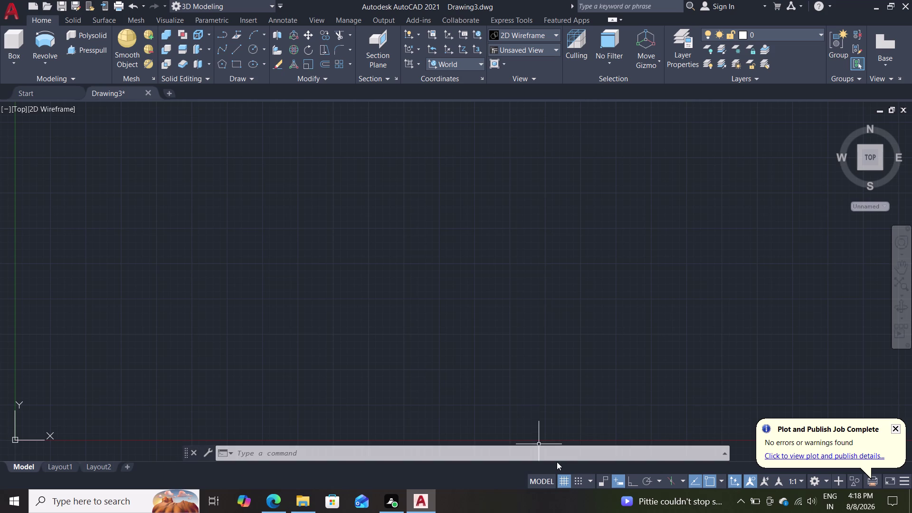
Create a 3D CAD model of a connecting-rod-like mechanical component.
Draw the inner circle with diameter 25.
key(c)
key(Return)
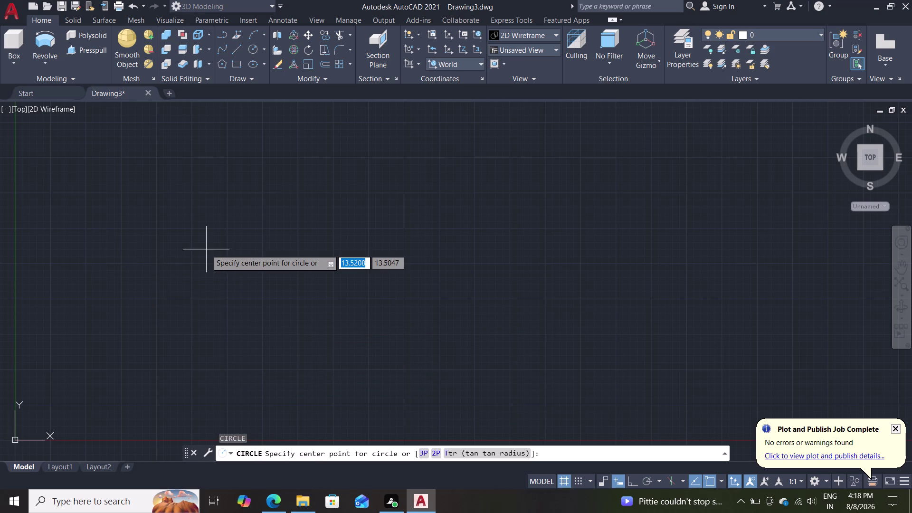
scroll(down, 3)
middle_drag(225, 240, 228, 282)
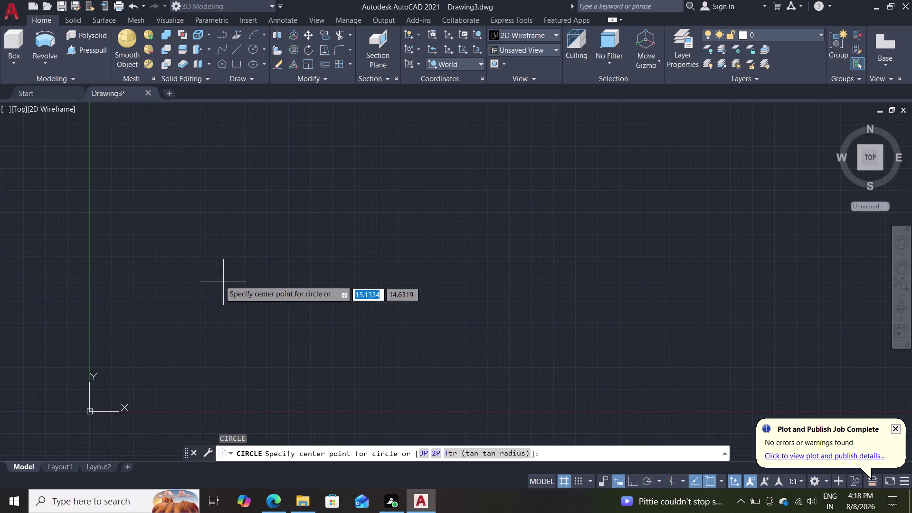
click(244, 243)
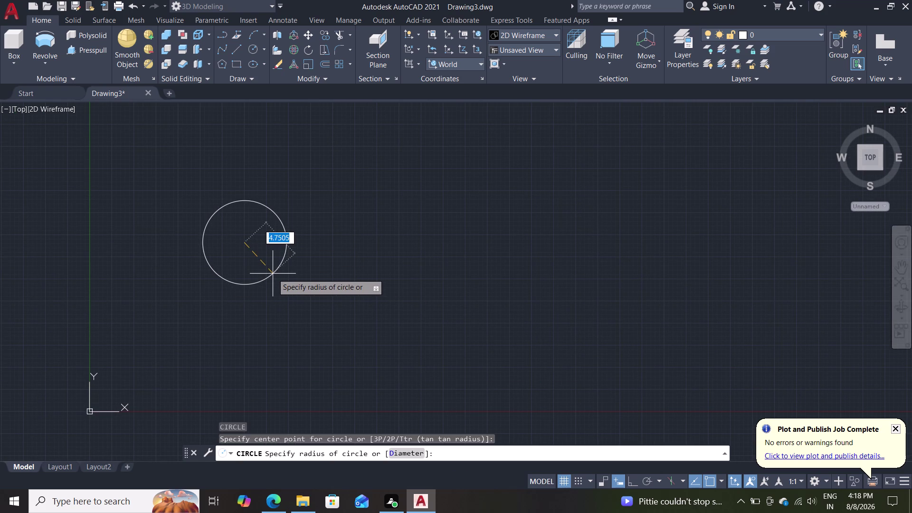
key(d)
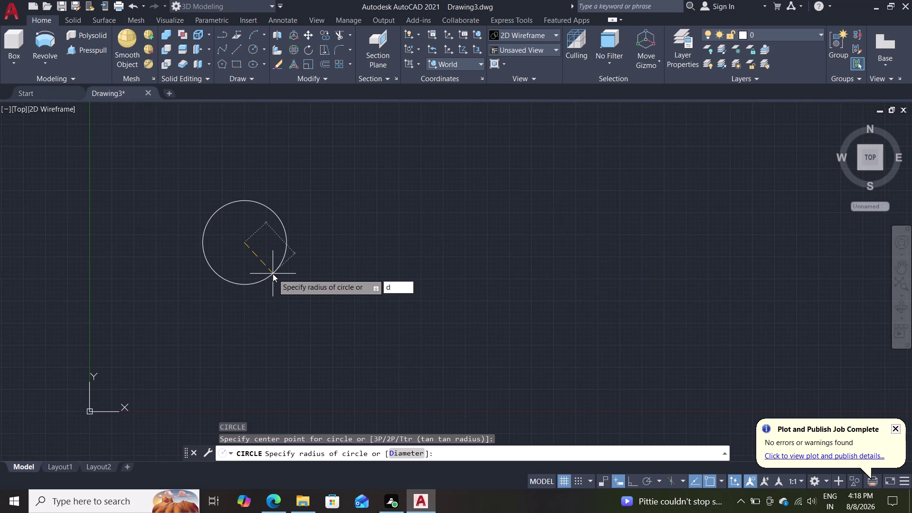
key(Return)
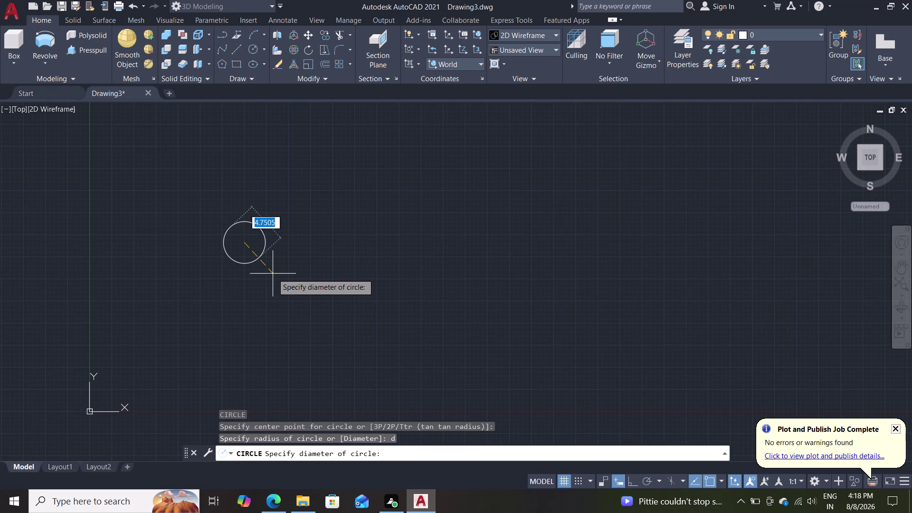
text(25)
key(Return)
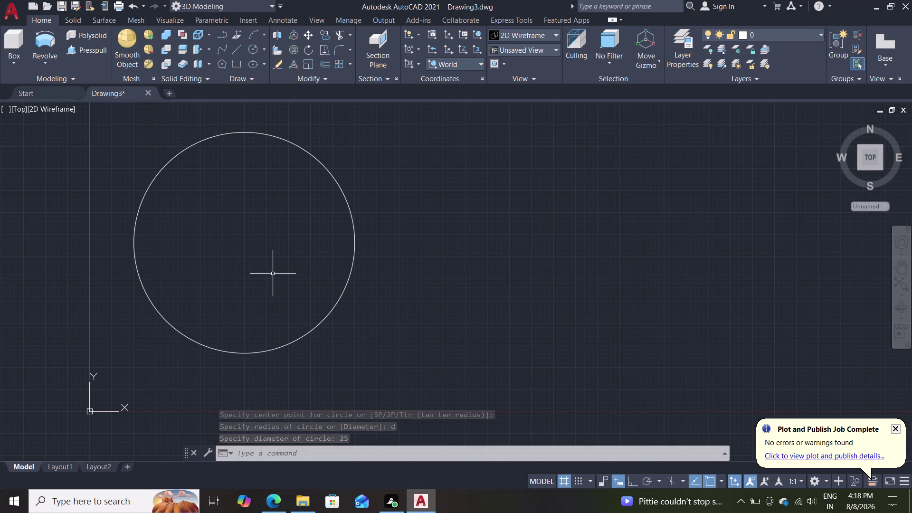
Draw a concentric circle of diameter 35 on the same centre.
key(c)
key(Return)
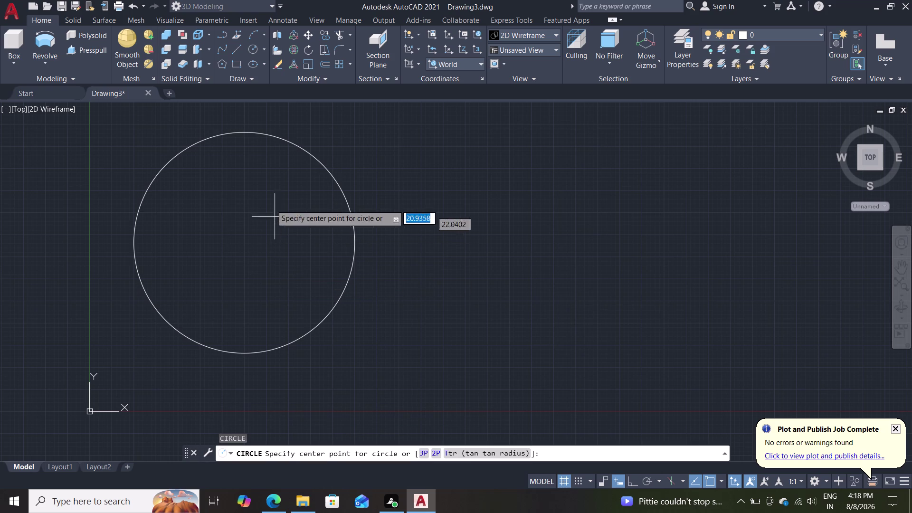
click(244, 245)
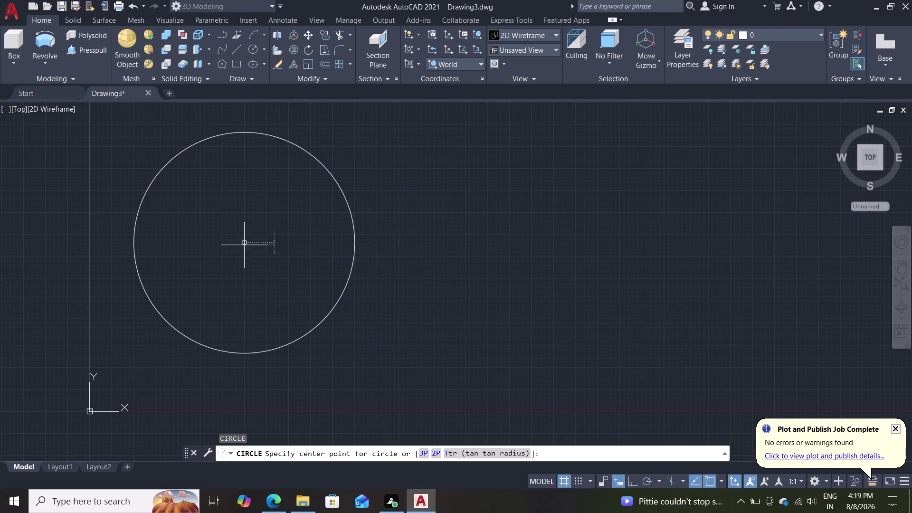
key(d)
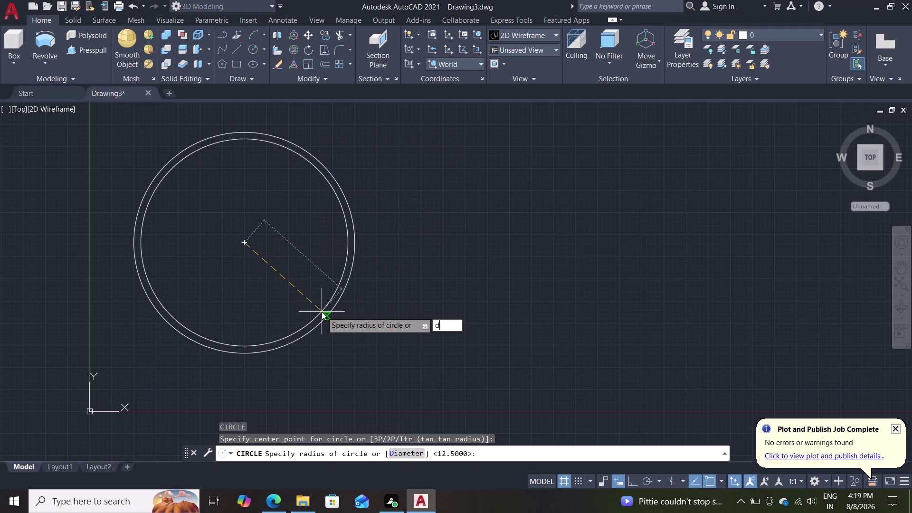
key(Return)
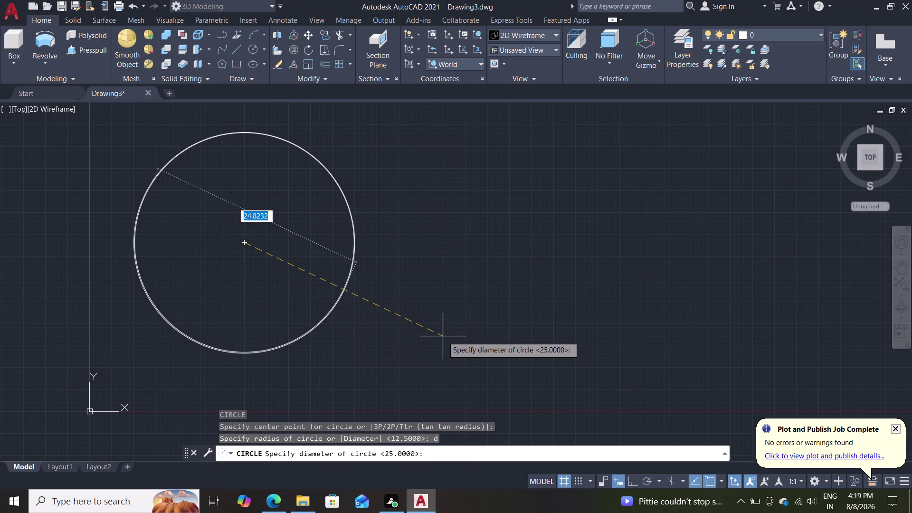
text(35)
key(Return)
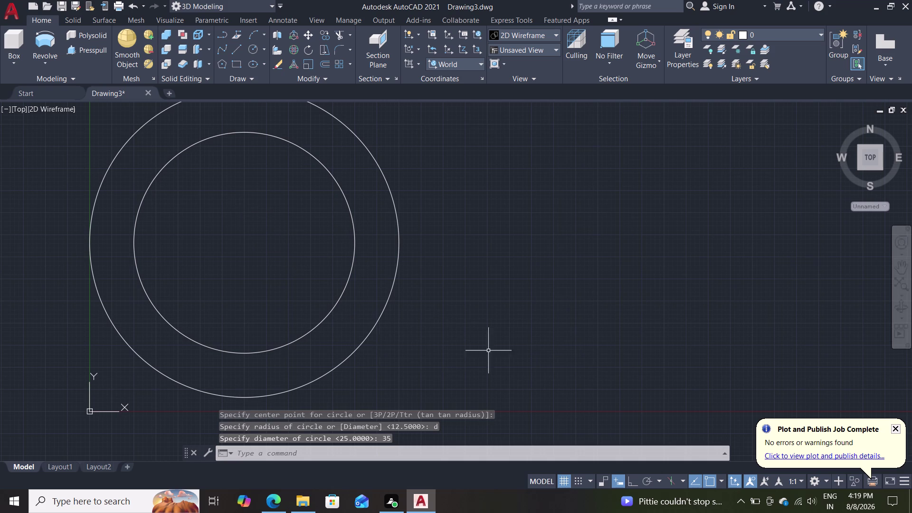
scroll(down, 3)
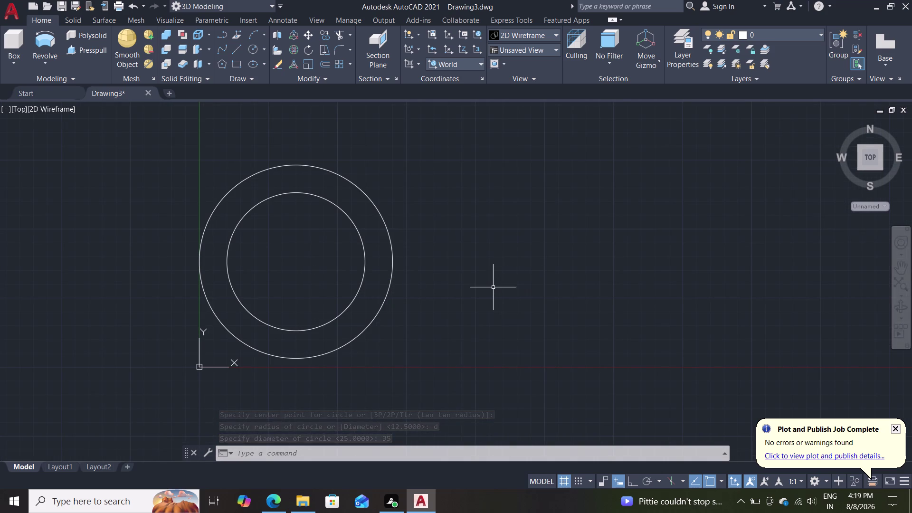
Draw a vertical line from the outer circle's top quadrant to its bottom quadrant.
key(l)
key(Return)
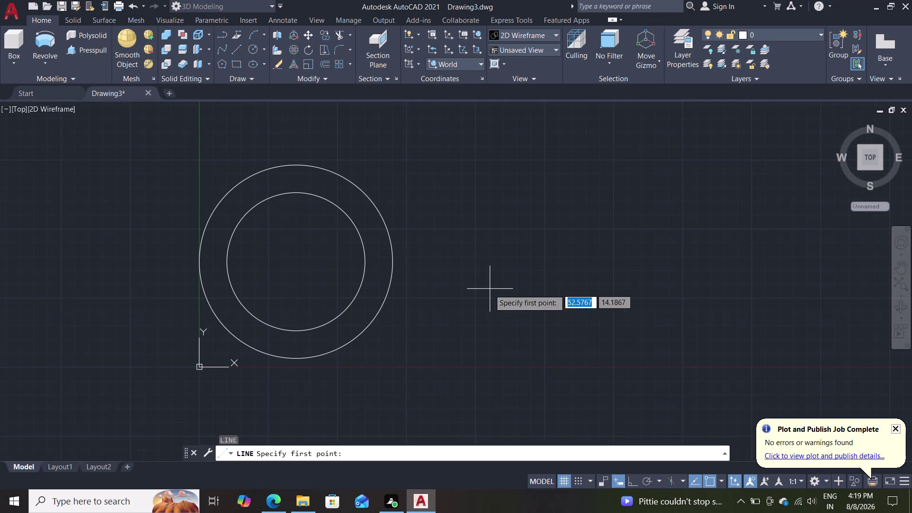
click(296, 163)
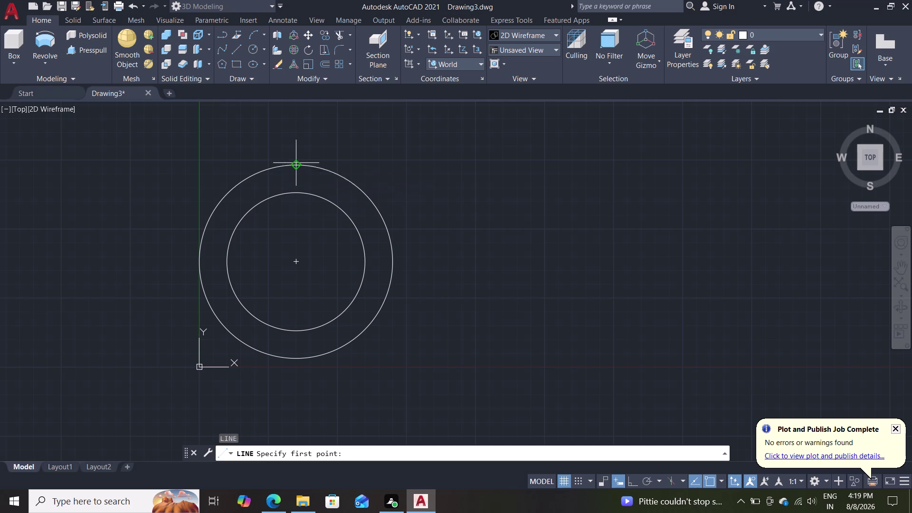
click(298, 358)
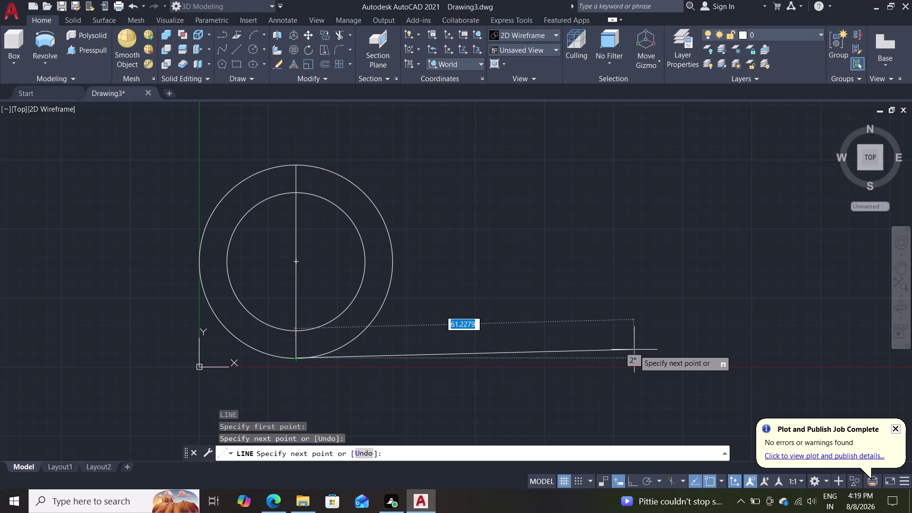
With Ortho on, continue a 200-unit horizontal line from the bottom quadrant.
key(F8)
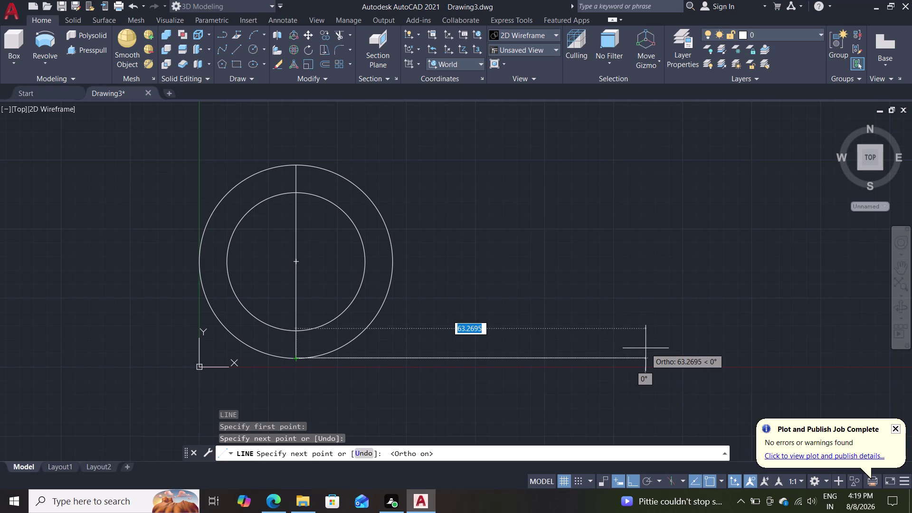
text(200)
key(Return)
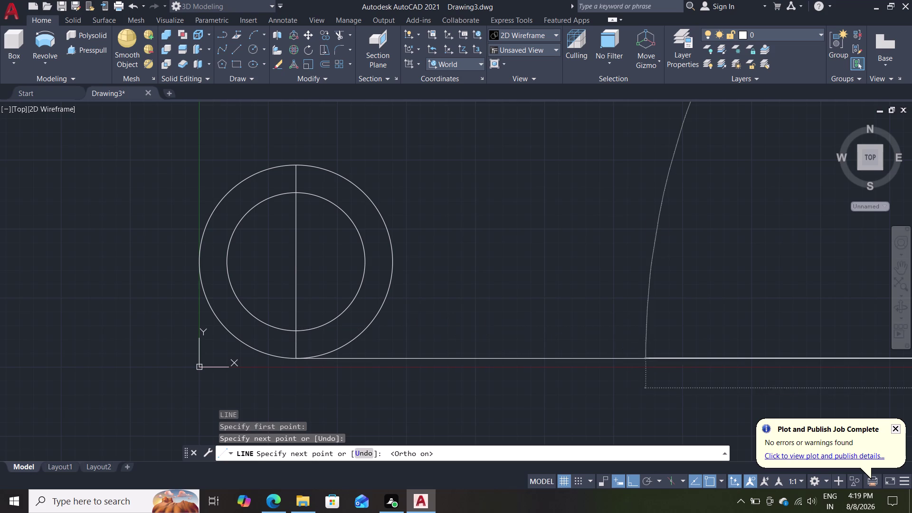
key(Escape)
scroll(down, 3)
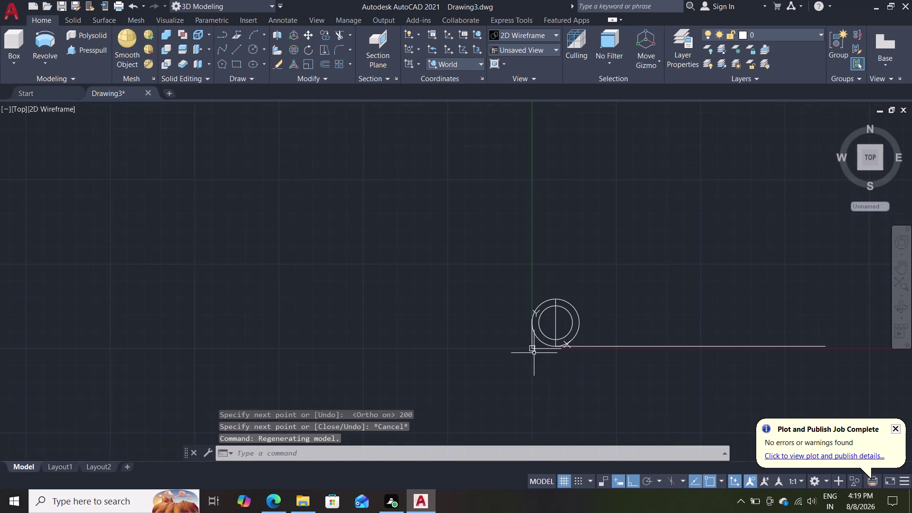
Set UCSICON to Noorigin and frame the circles and the 200-unit line.
text(ucs)
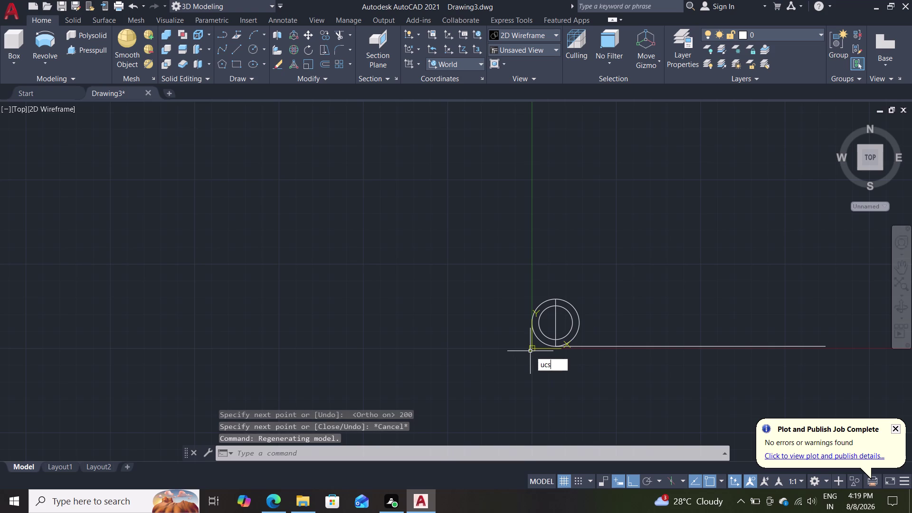
click(565, 388)
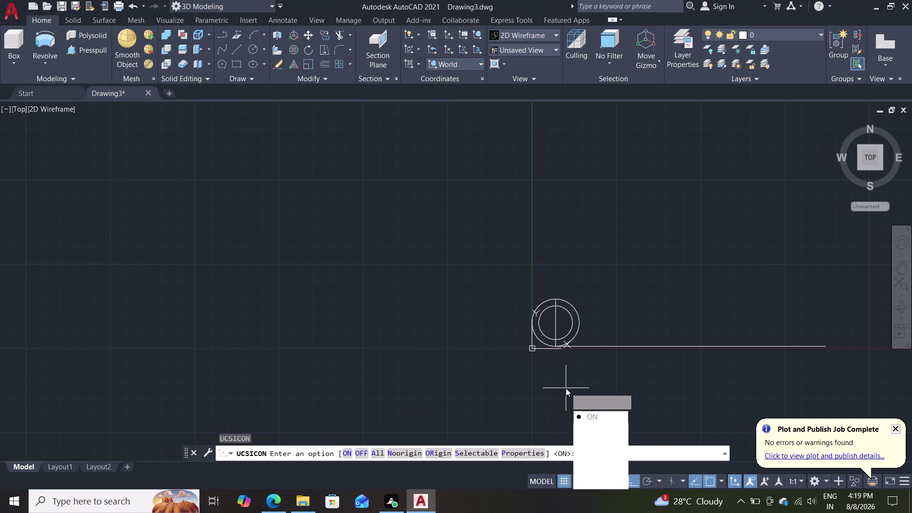
click(589, 455)
scroll(up, 3)
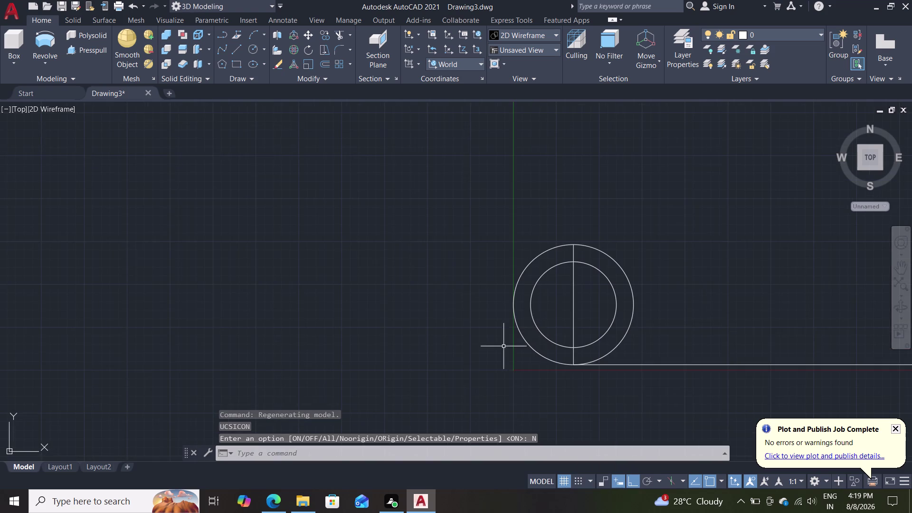
middle_drag(472, 346, 141, 264)
scroll(down, 3)
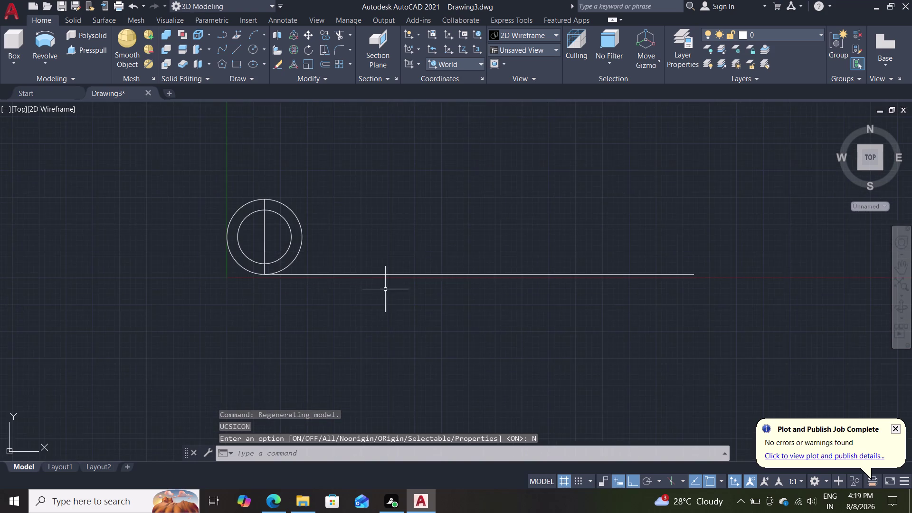
scroll(up, 3)
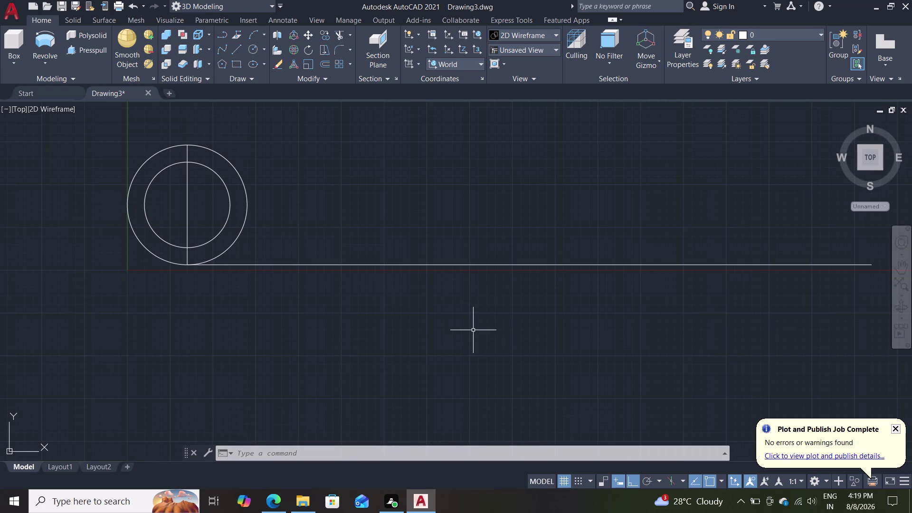
scroll(down, 3)
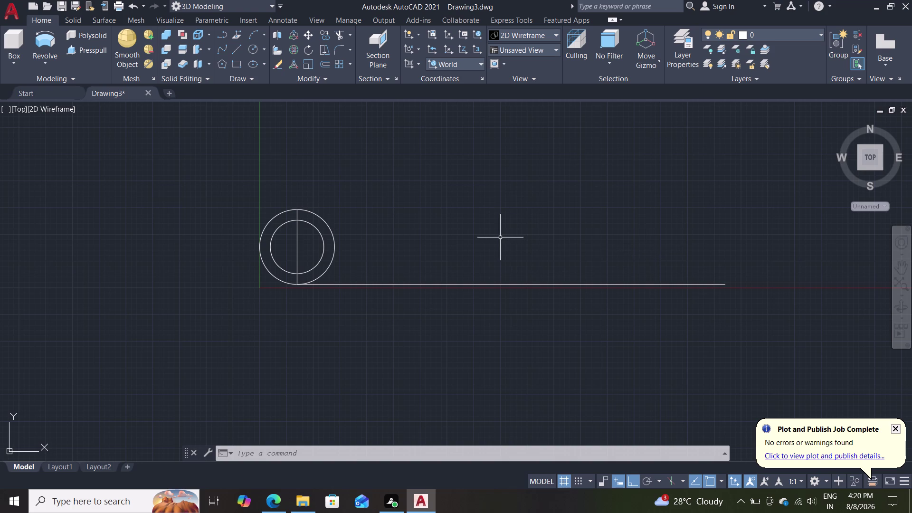
click(527, 45)
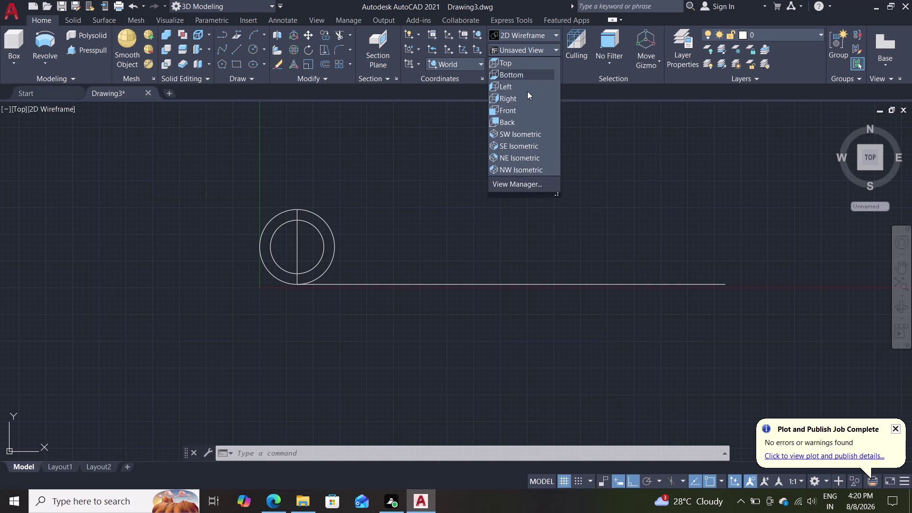
Switch to the SW Isometric view, centred on the circles.
click(522, 135)
scroll(down, 3)
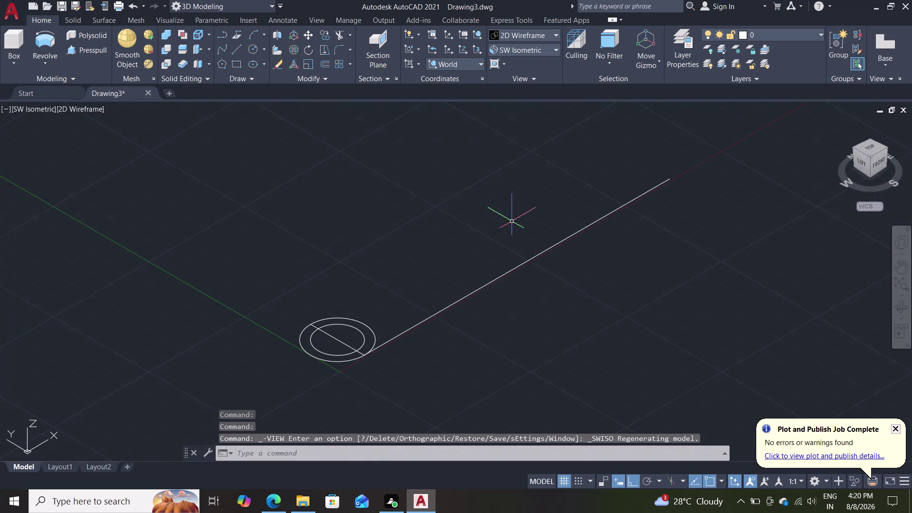
scroll(up, 3)
middle_drag(472, 256, 501, 201)
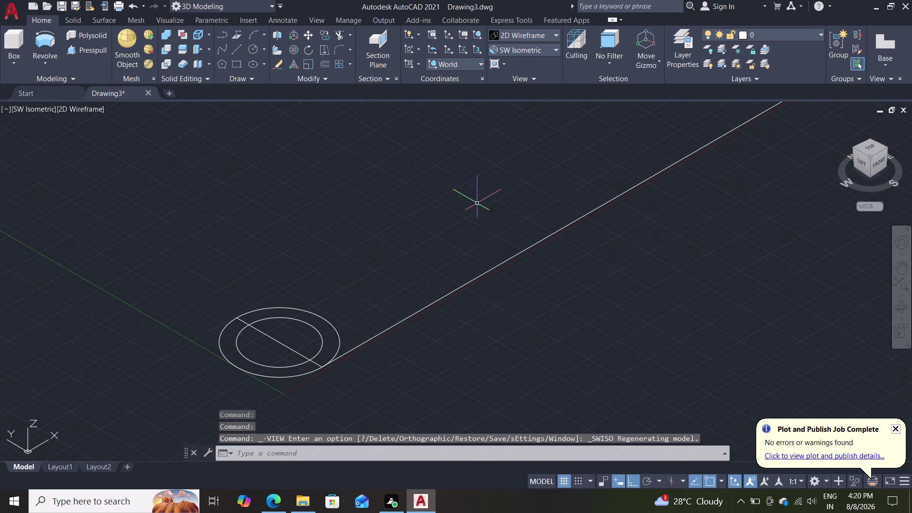
Erase the vertical line through the circles.
click(285, 346)
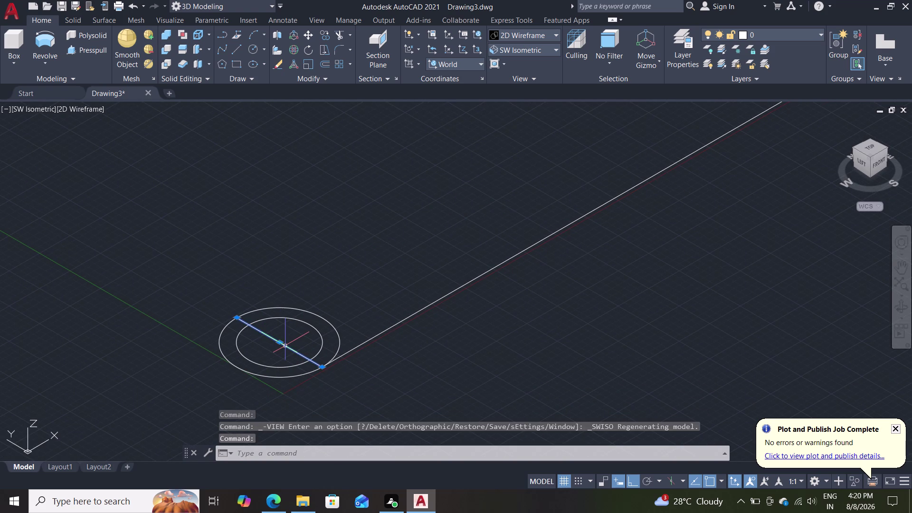
key(Delete)
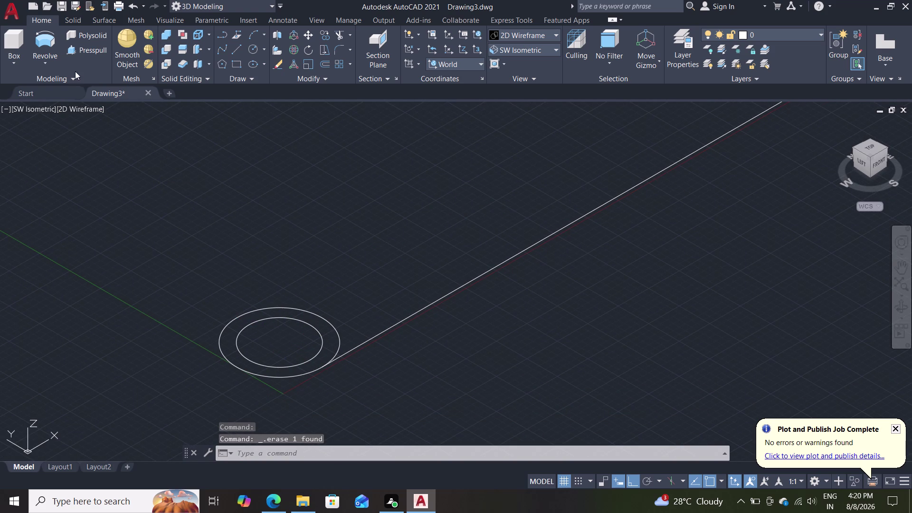
click(89, 55)
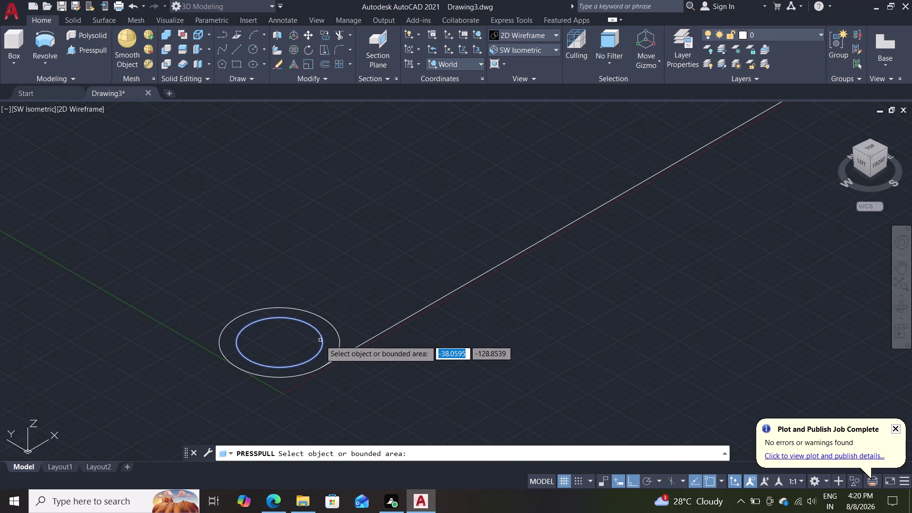
Press-pull the ring region between the circles up 25 units.
click(327, 337)
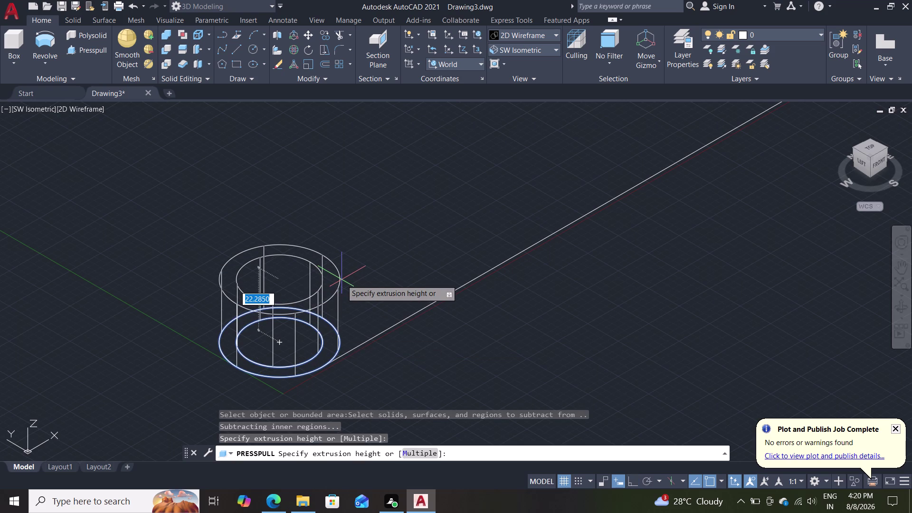
text(2)
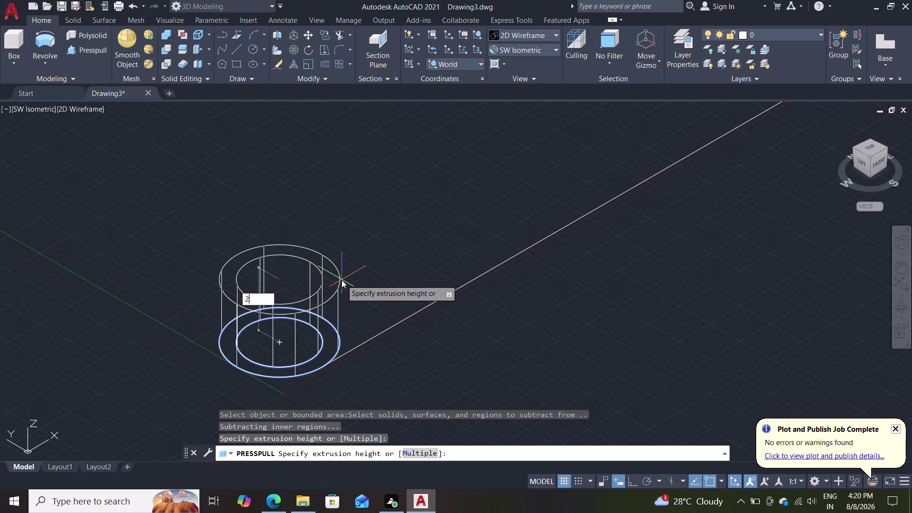
text(5)
key(Return)
key(Escape)
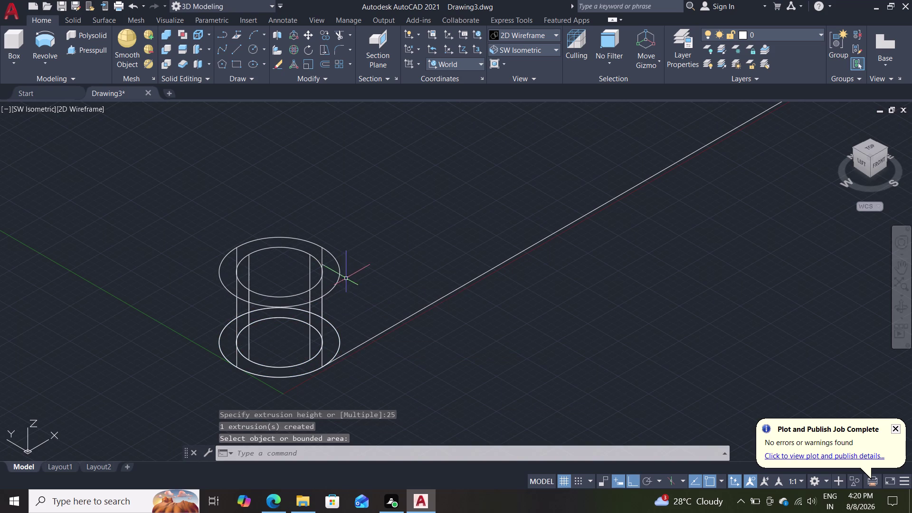
double_click(533, 34)
click(544, 35)
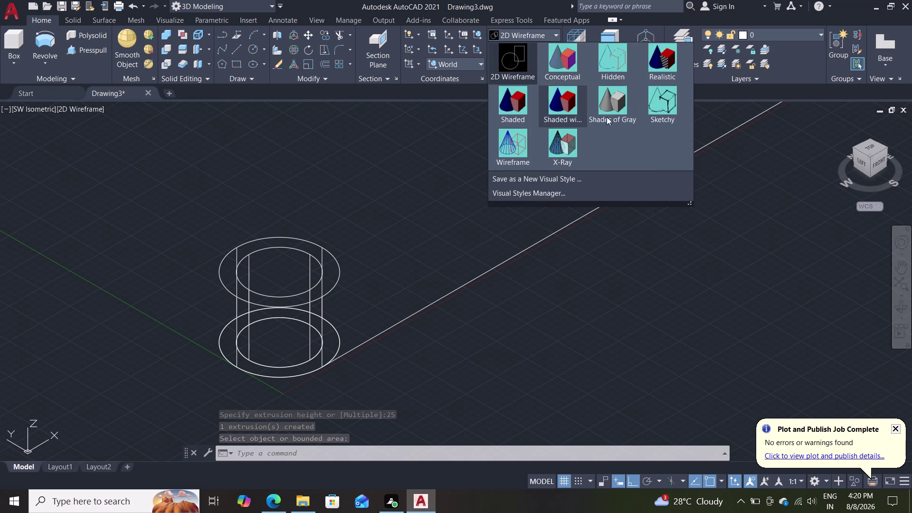
Apply the Shades of Gray visual style to the tube.
click(615, 114)
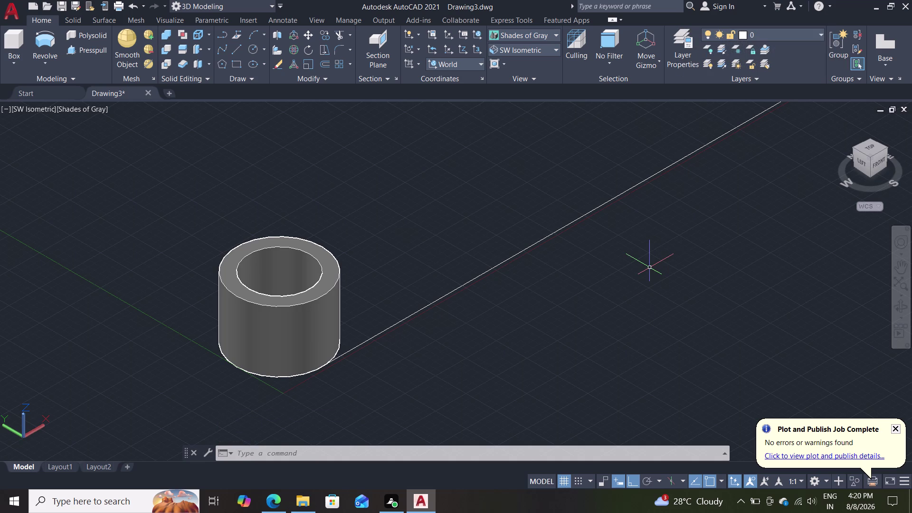
scroll(down, 3)
scroll(up, 3)
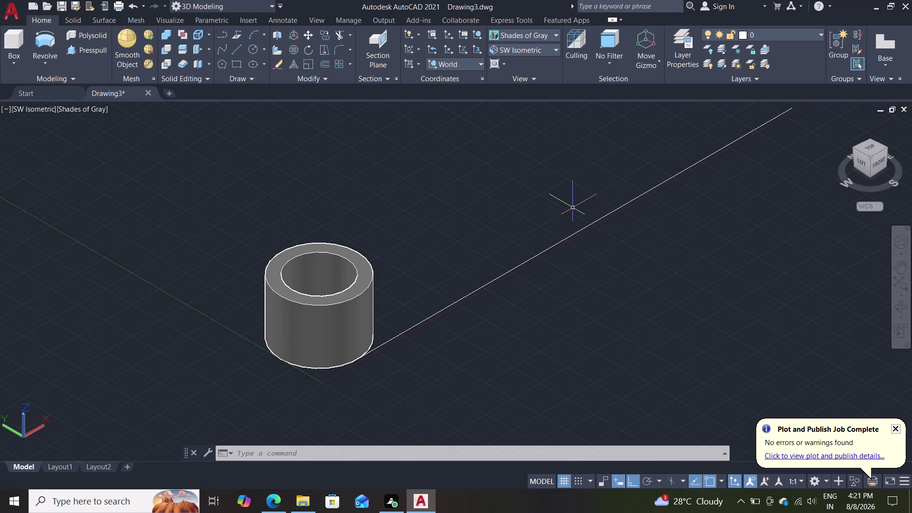
Orbit and pan to look straight down on the tube and 200-unit line.
middle_drag(545, 186, 554, 278)
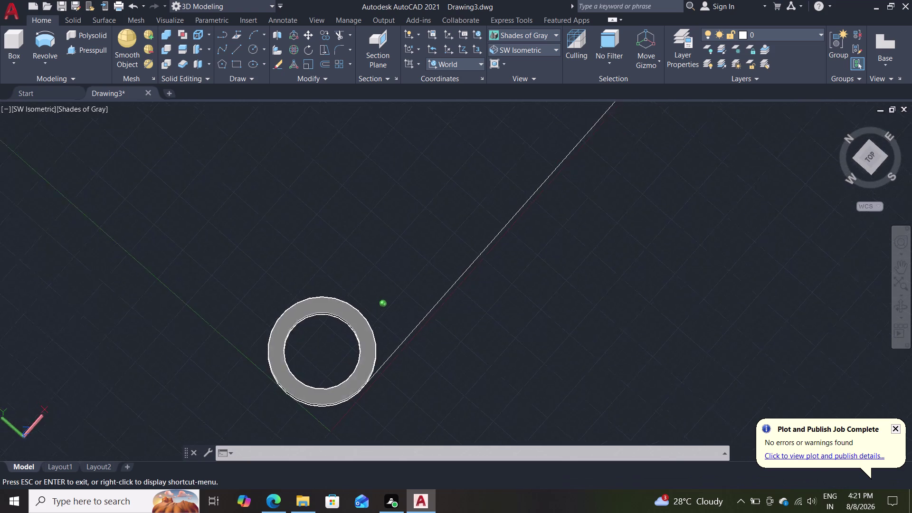
middle_drag(553, 277, 475, 296)
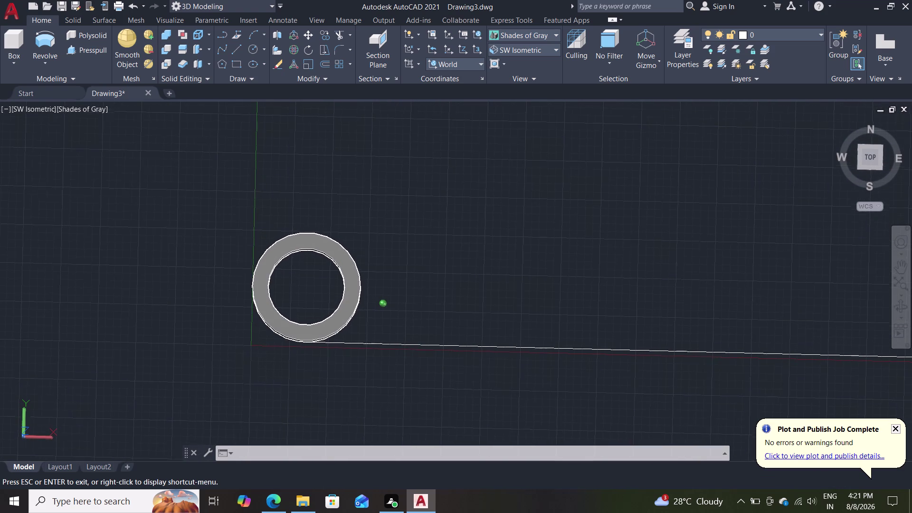
middle_drag(475, 296, 474, 338)
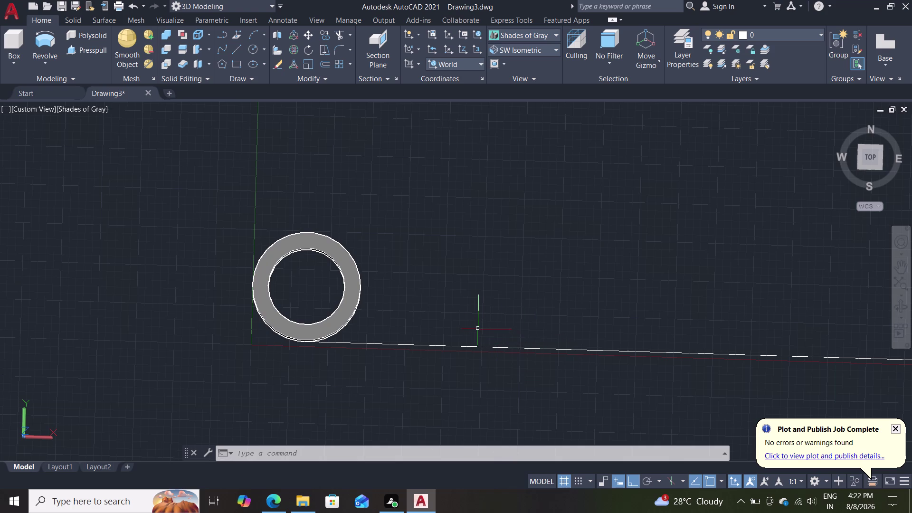
scroll(down, 3)
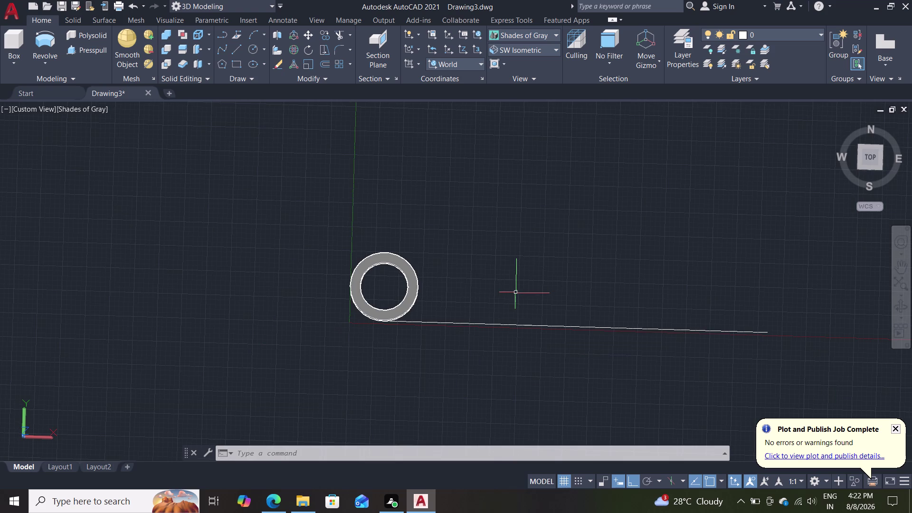
scroll(up, 3)
Draw a second 200-unit line from the tube's top edge, parallel to the first.
scroll(down, 3)
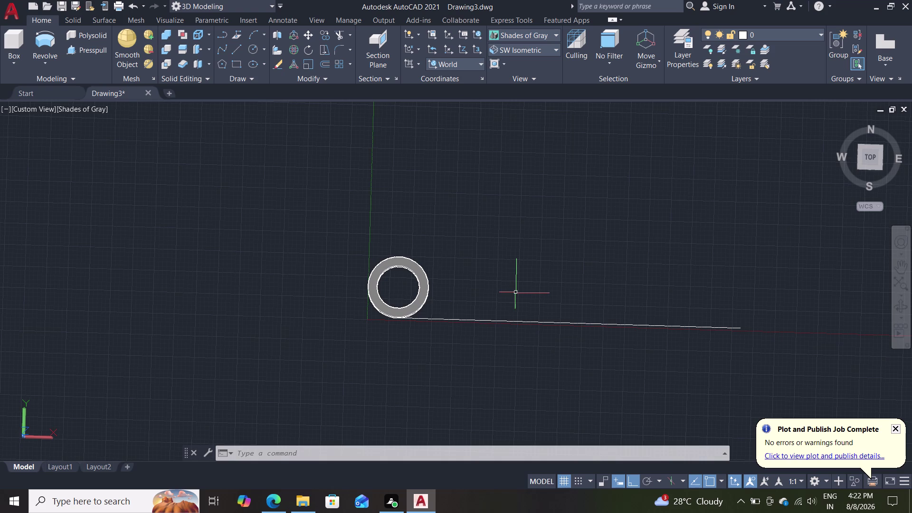
key(l)
key(Return)
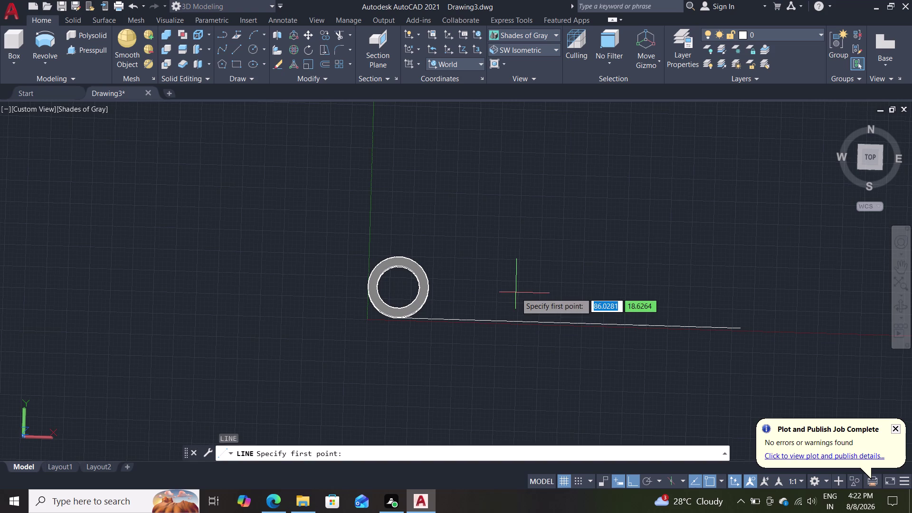
click(395, 315)
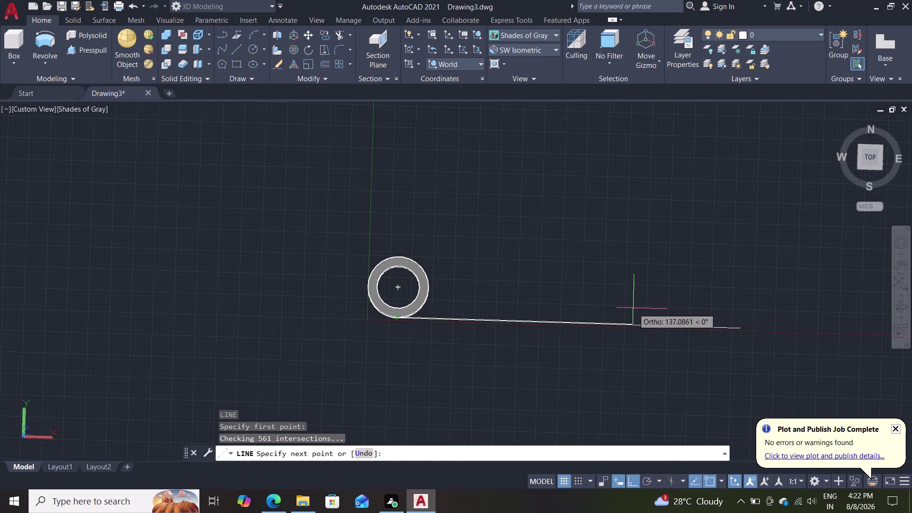
middle_drag(631, 309, 630, 249)
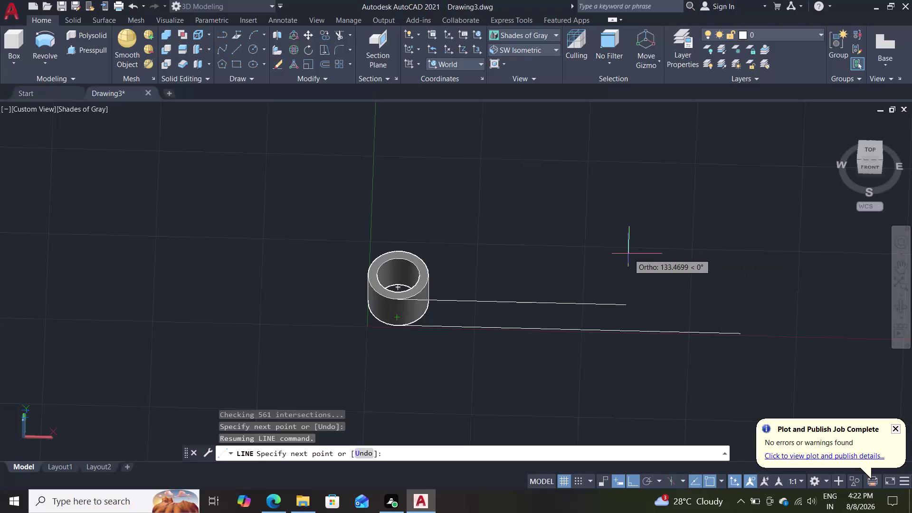
text(200)
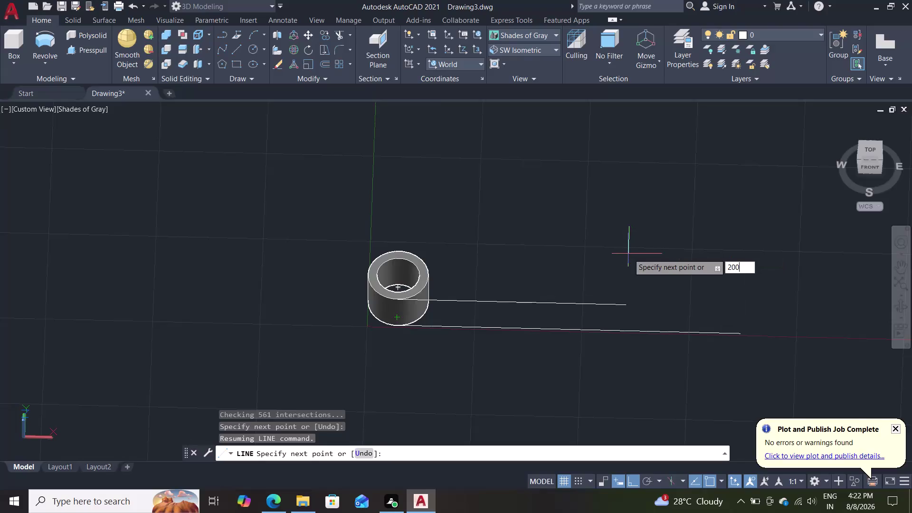
key(Return)
key(Escape)
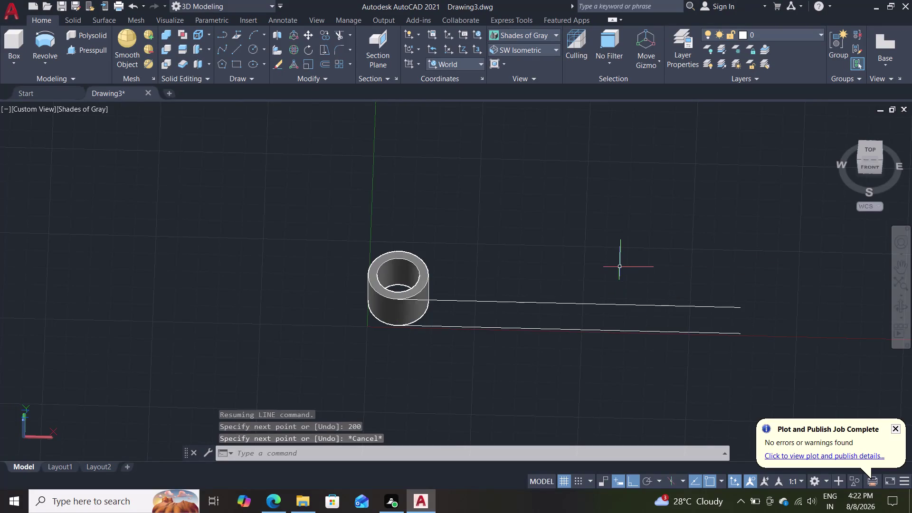
middle_drag(597, 269, 604, 282)
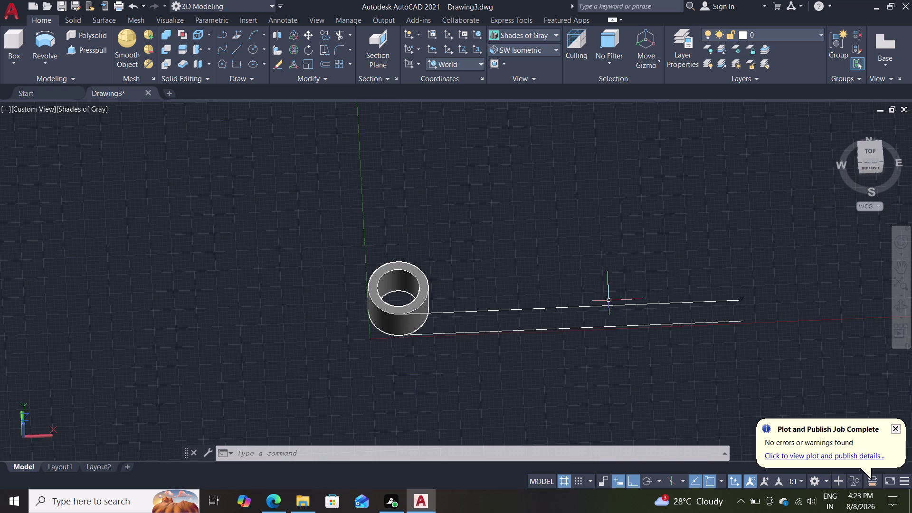
Switch to the Top preset view and pan to frame the ring and lines.
key(l)
key(Return)
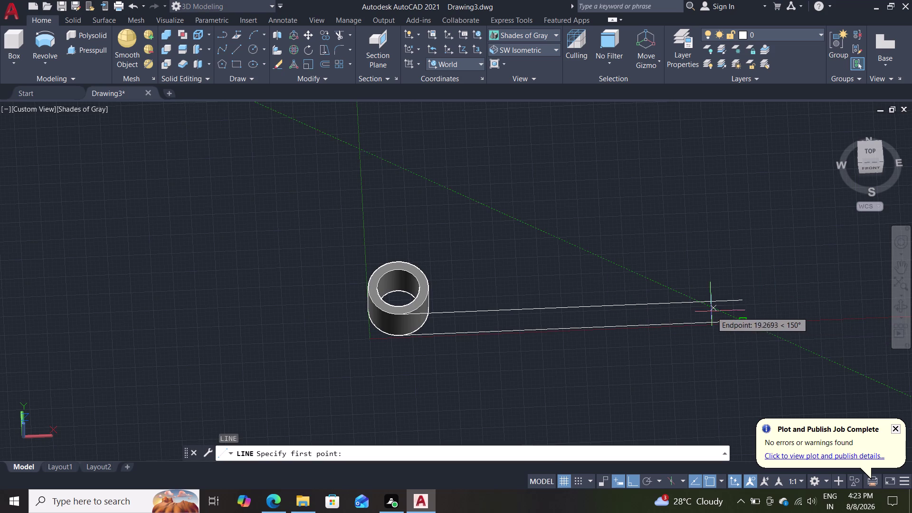
key(Escape)
click(548, 34)
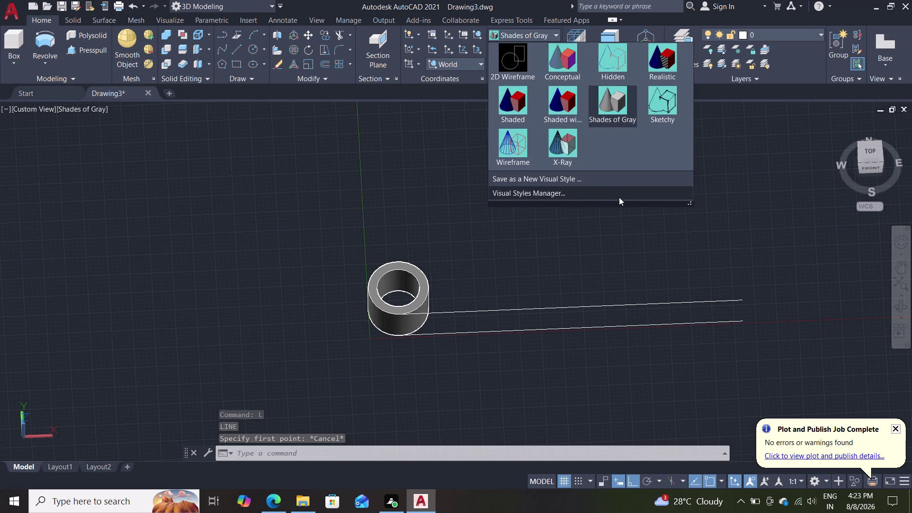
key(Escape)
click(532, 52)
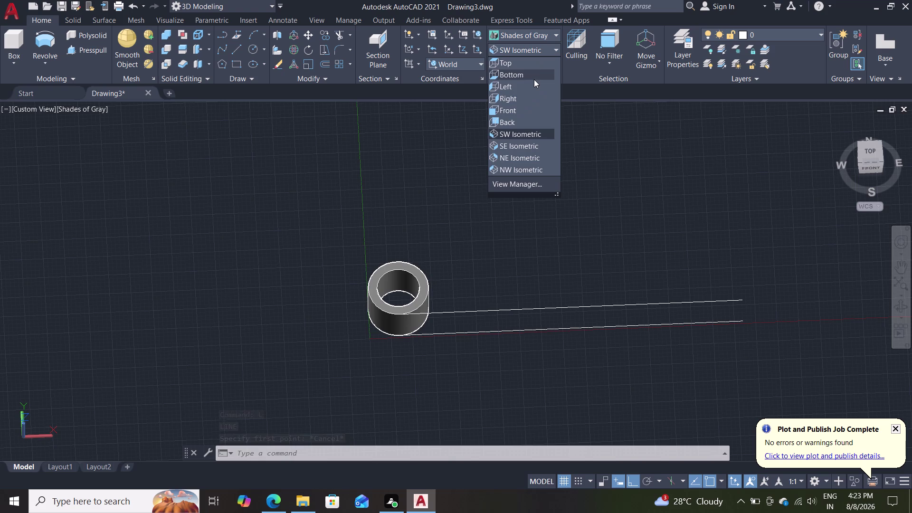
click(534, 66)
scroll(down, 3)
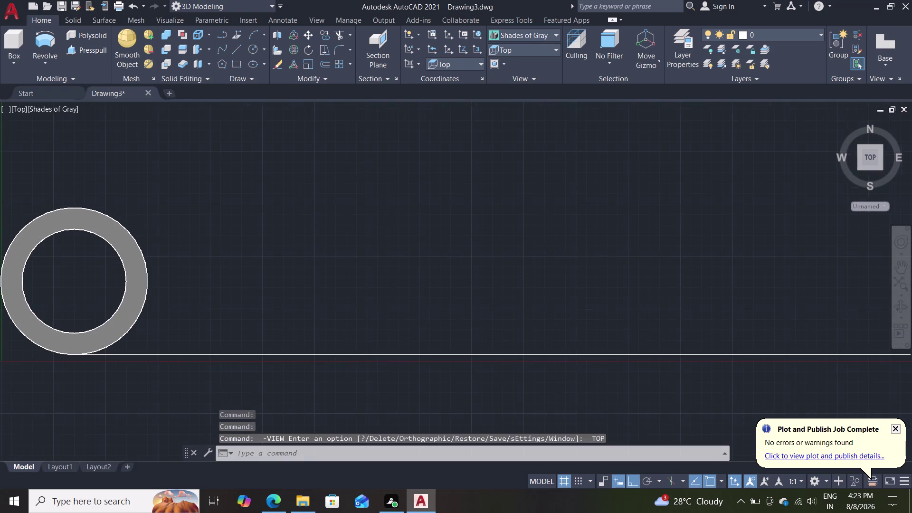
scroll(down, 3)
scroll(up, 3)
middle_drag(553, 171, 470, 177)
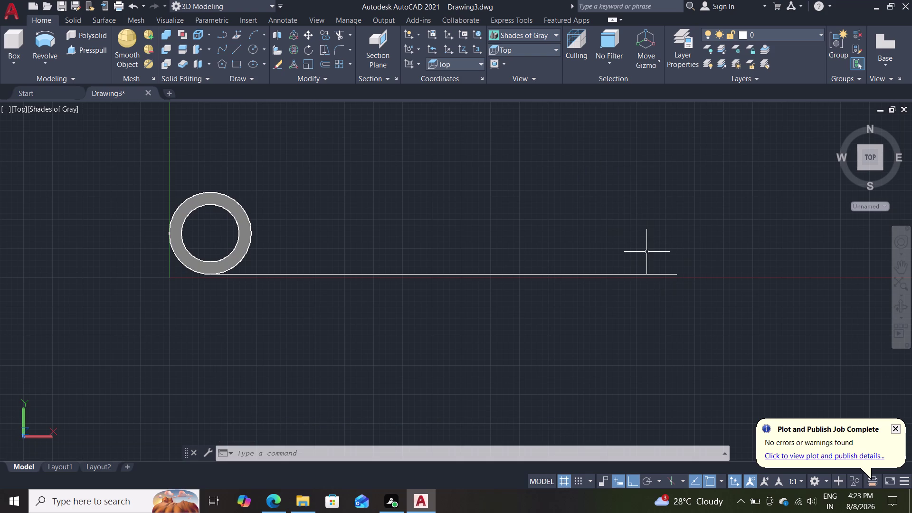
Move one 200-unit line so its start point sits at the tube's centre.
click(572, 276)
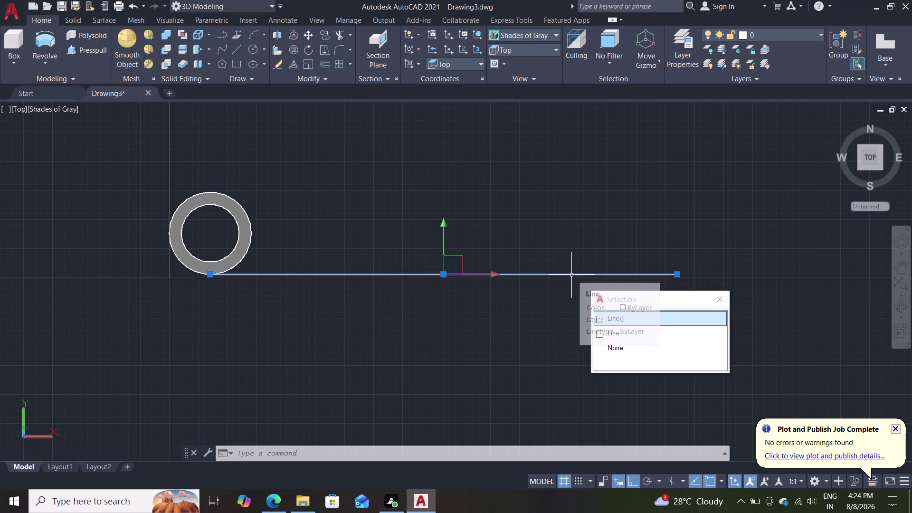
key(m)
key(Return)
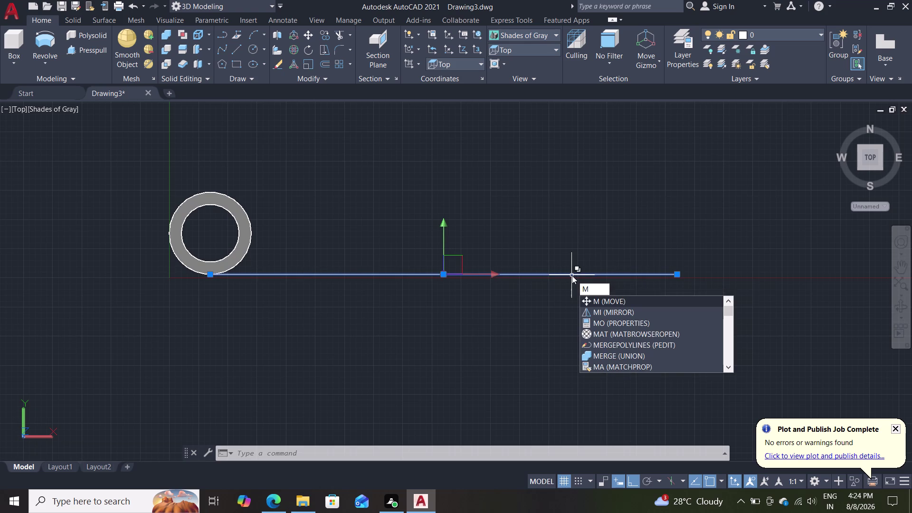
key(Return)
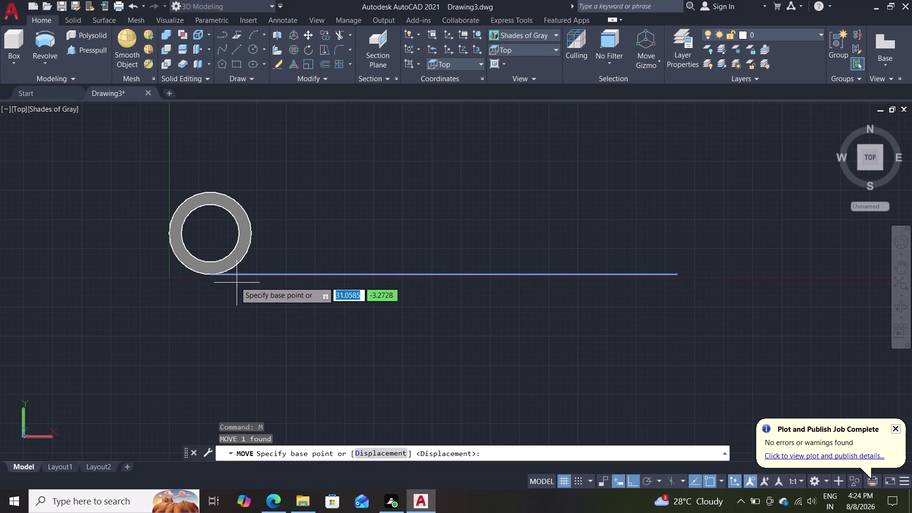
click(211, 272)
click(207, 231)
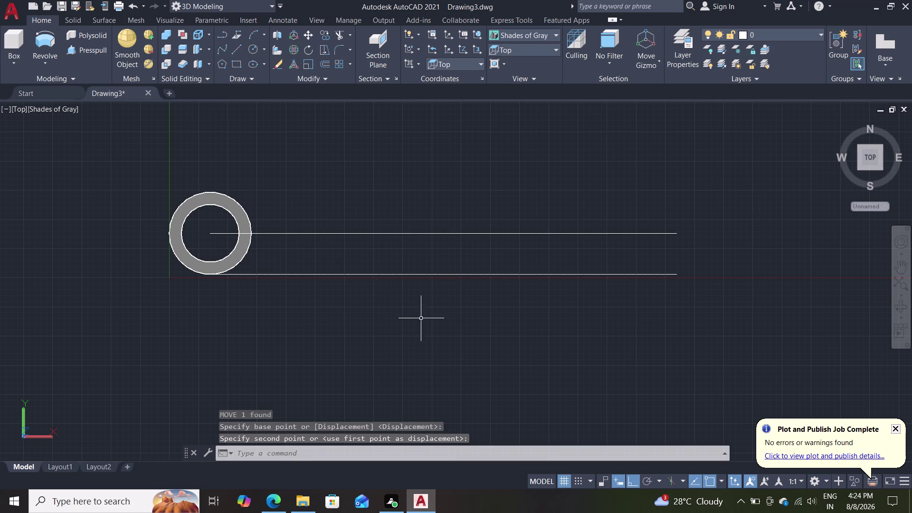
key(Escape)
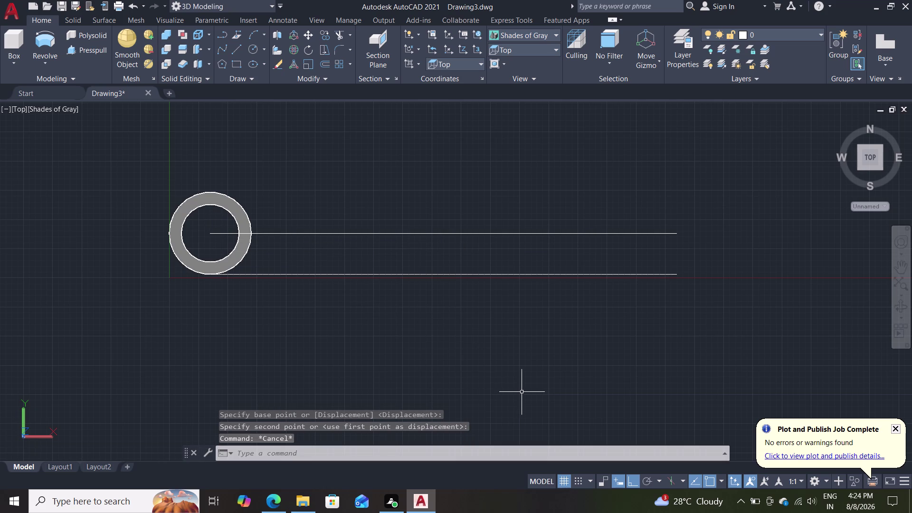
Orbit to check the lines in 3D, then return to the Top view.
middle_drag(524, 386, 491, 379)
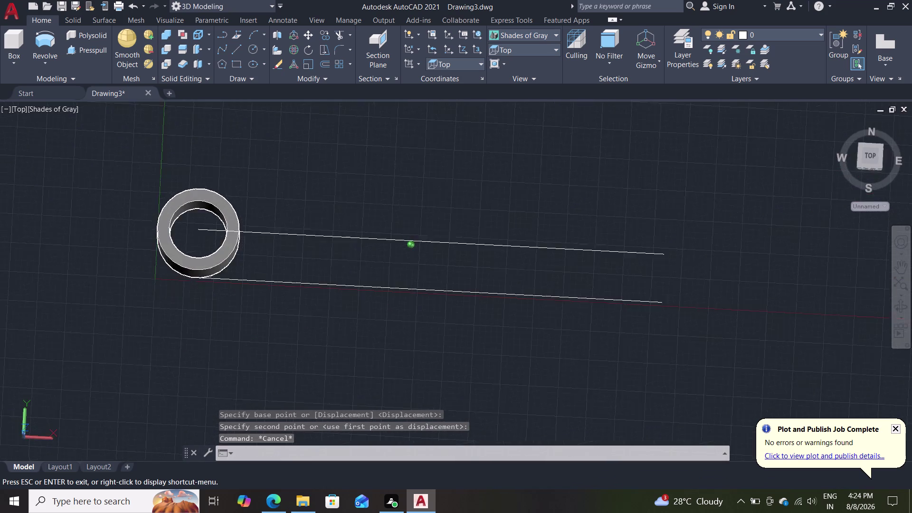
middle_drag(490, 380, 475, 377)
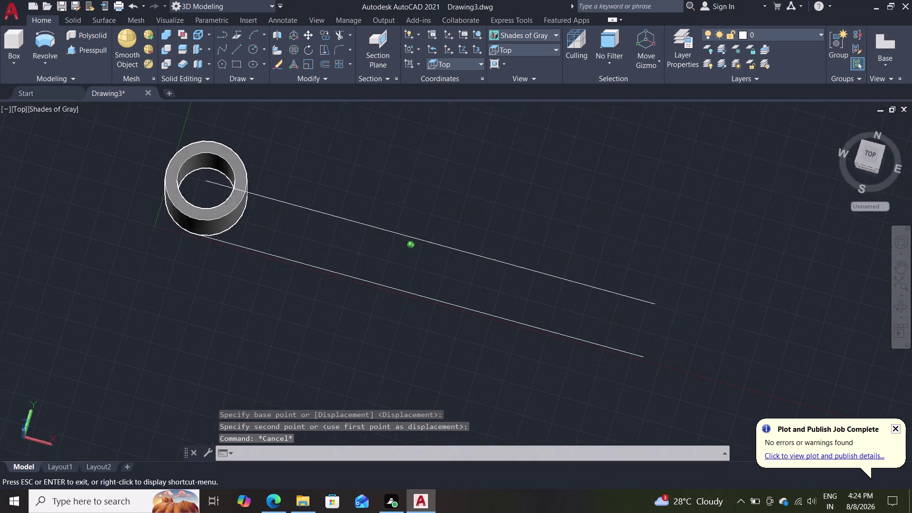
middle_drag(476, 378, 502, 428)
click(546, 47)
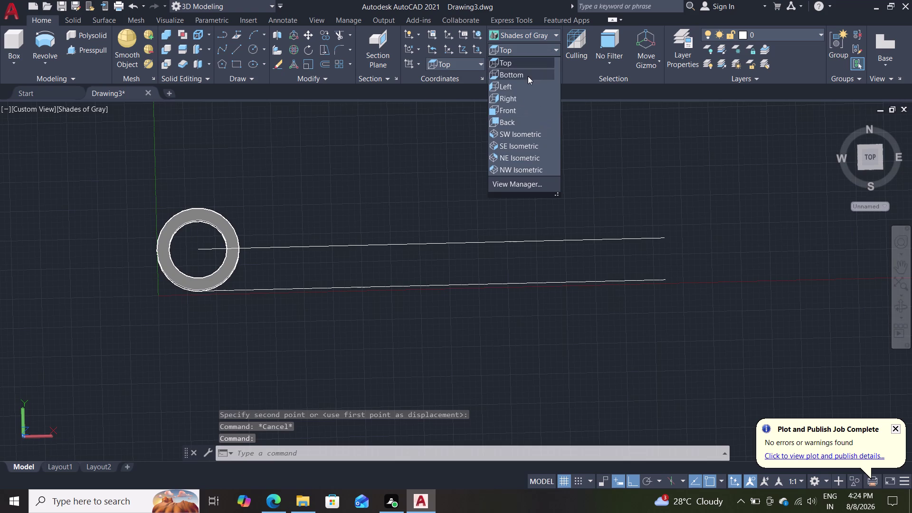
click(523, 65)
scroll(down, 3)
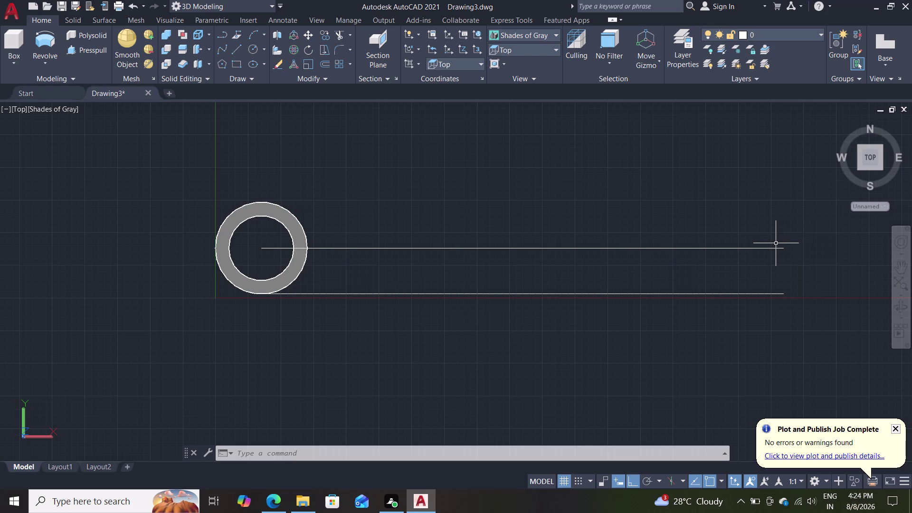
Draw a radius-25 circle centred on the upper line's right endpoint.
key(c)
key(Return)
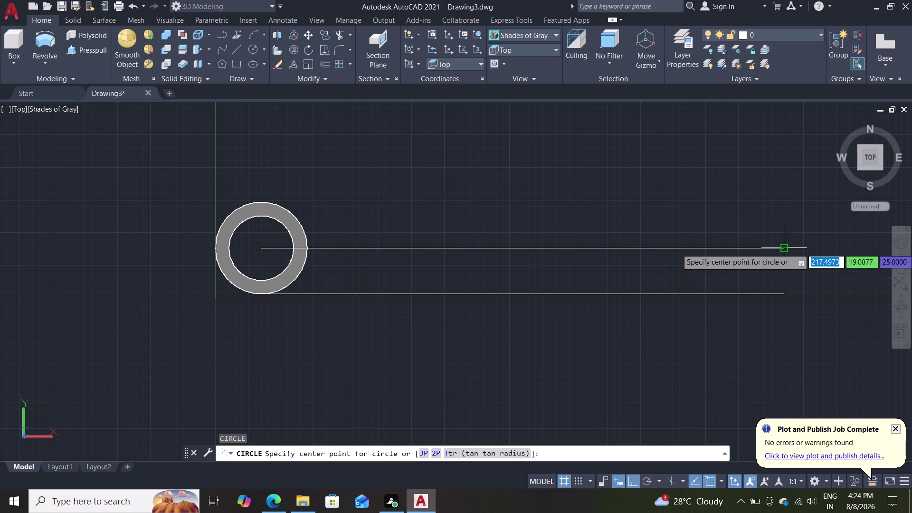
click(782, 249)
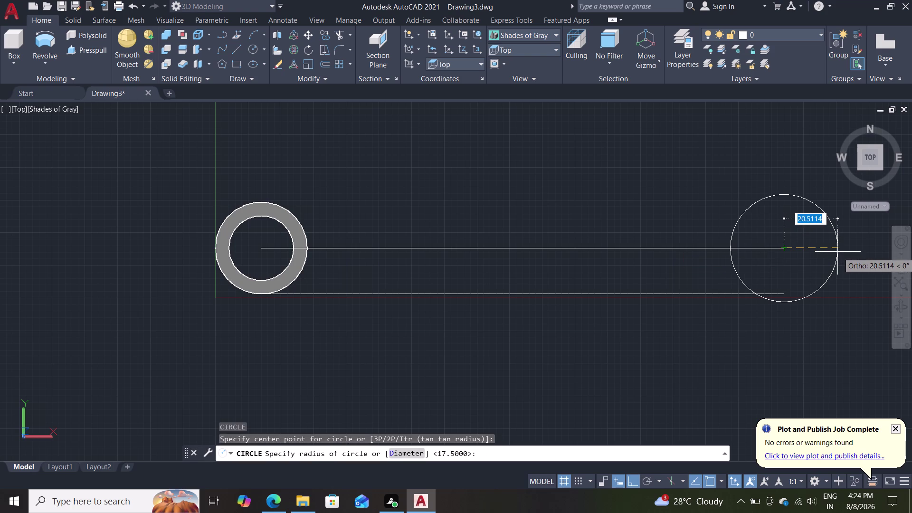
text(25)
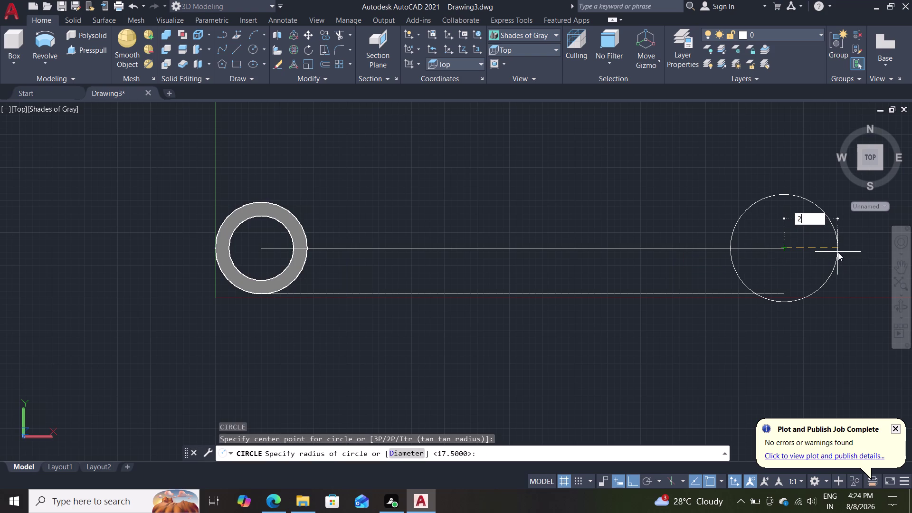
key(Return)
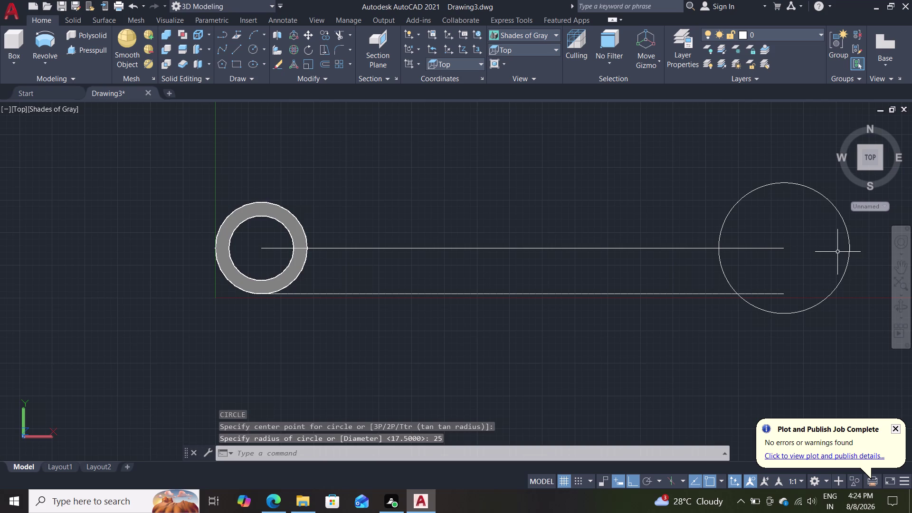
Draw a vertical line through the circle's centre from its top to its bottom.
key(l)
key(Return)
click(786, 246)
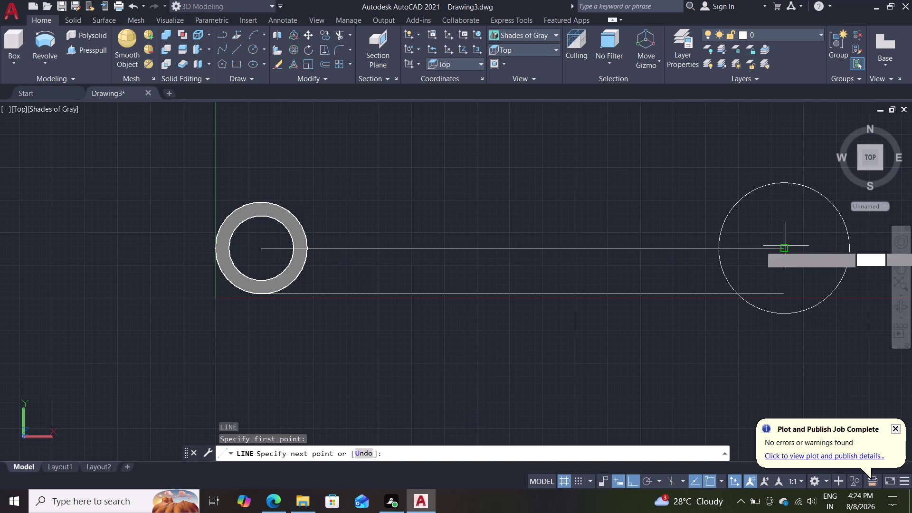
click(785, 181)
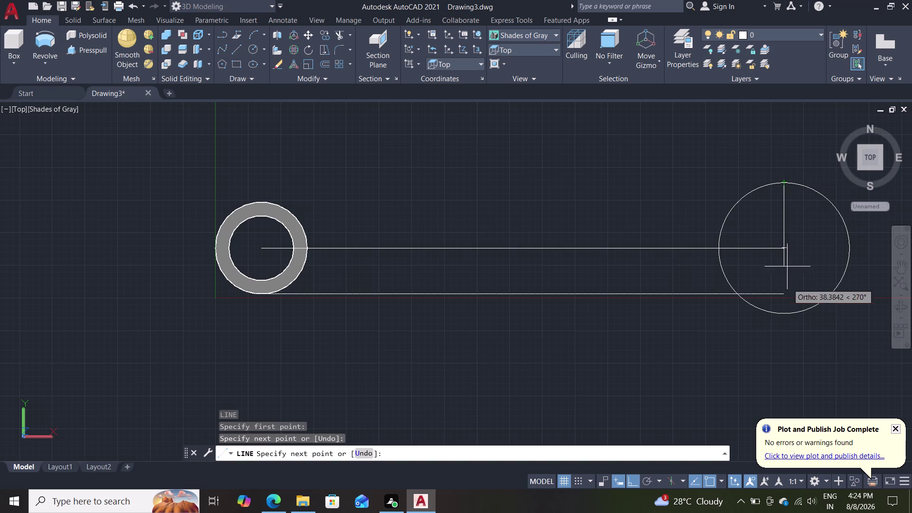
click(784, 314)
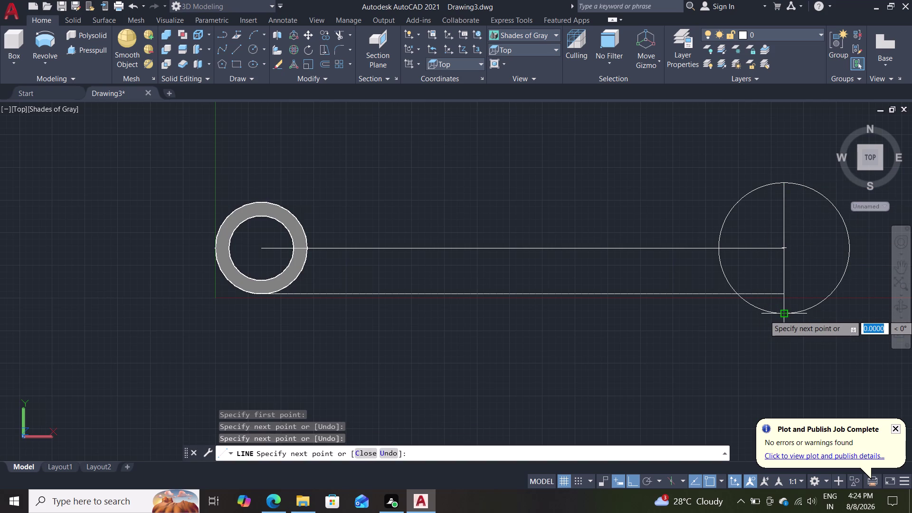
key(Escape)
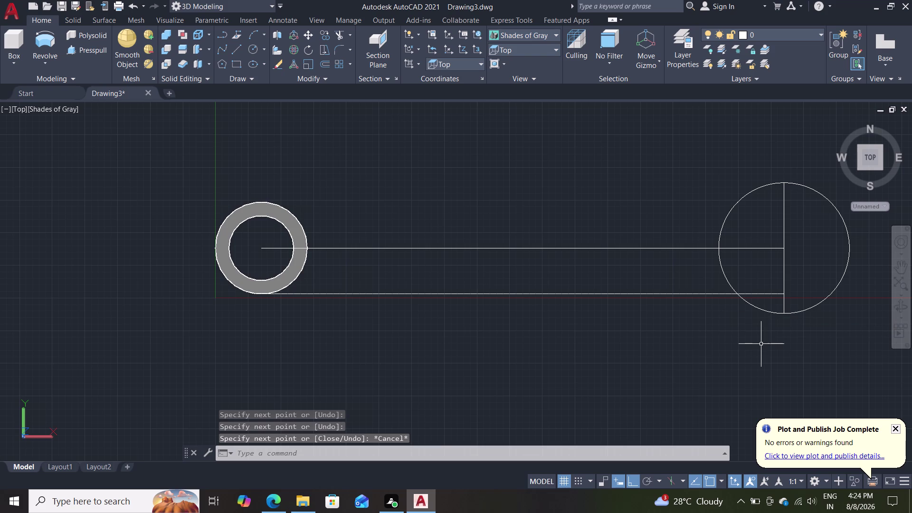
middle_drag(698, 363, 702, 354)
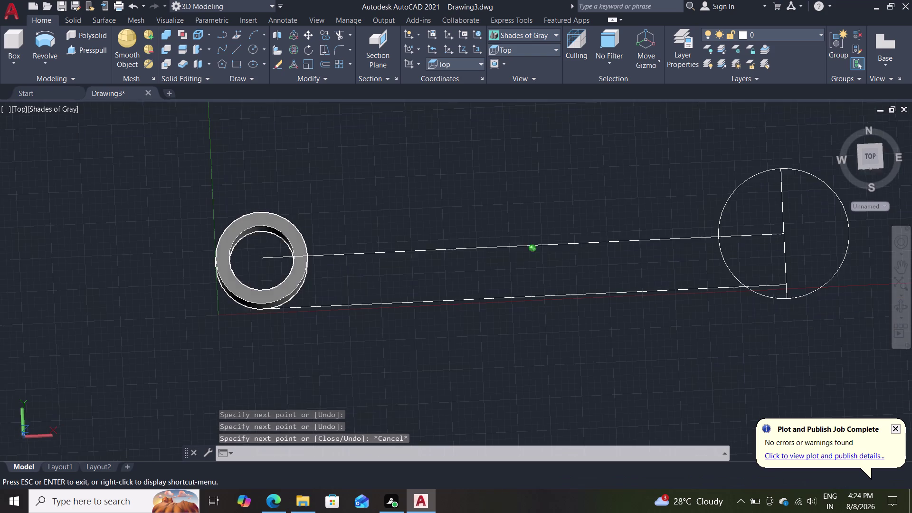
middle_drag(703, 353, 704, 408)
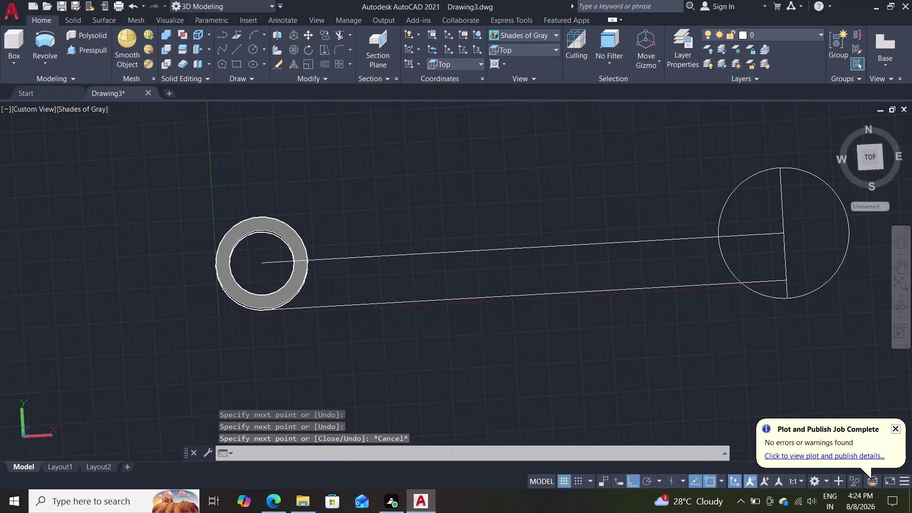
scroll(up, 3)
scroll(down, 3)
middle_drag(634, 307, 618, 298)
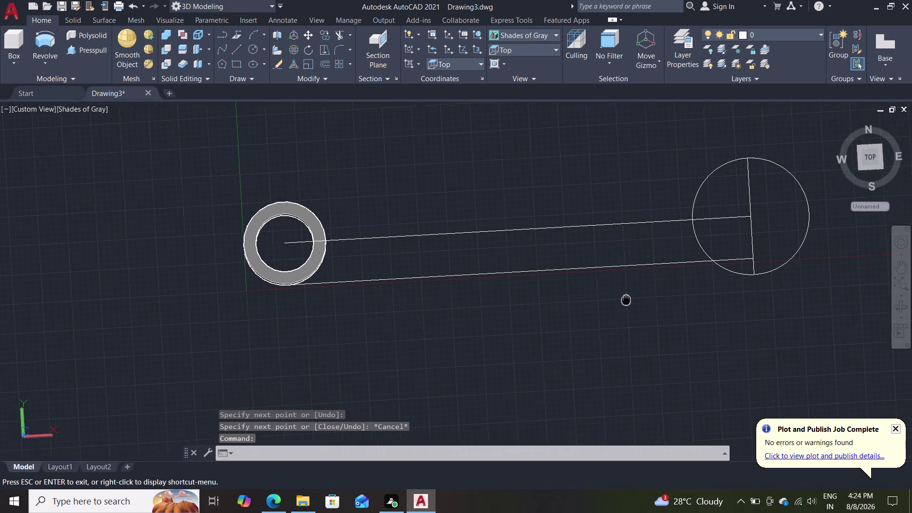
middle_drag(618, 298, 556, 310)
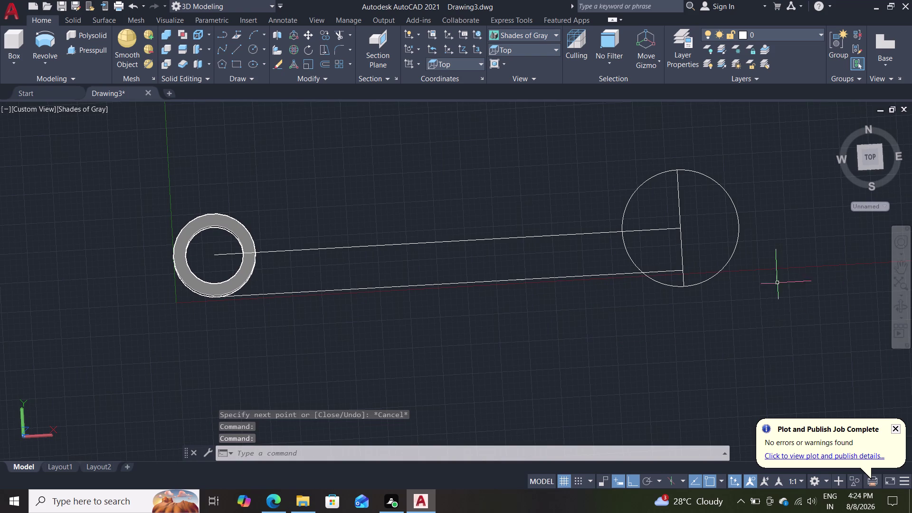
Draw a radius-30 circle on the existing circle's centre.
key(c)
key(Return)
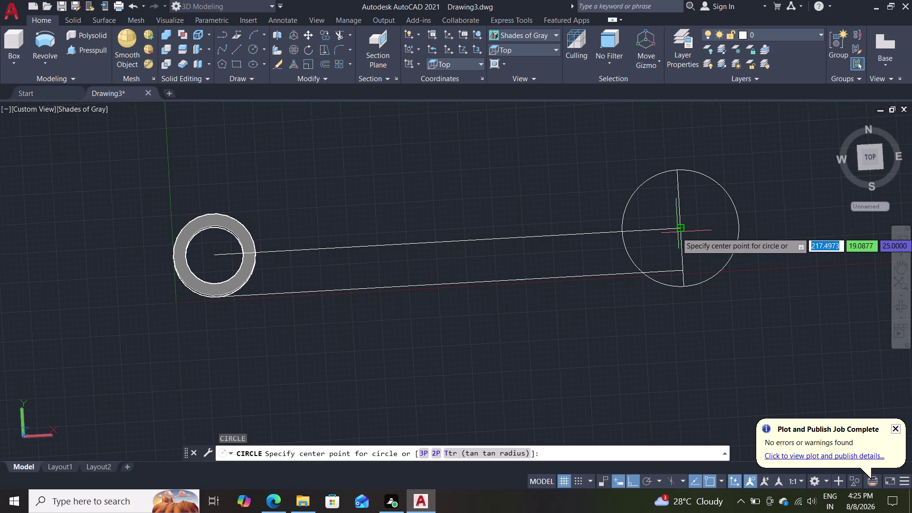
click(680, 228)
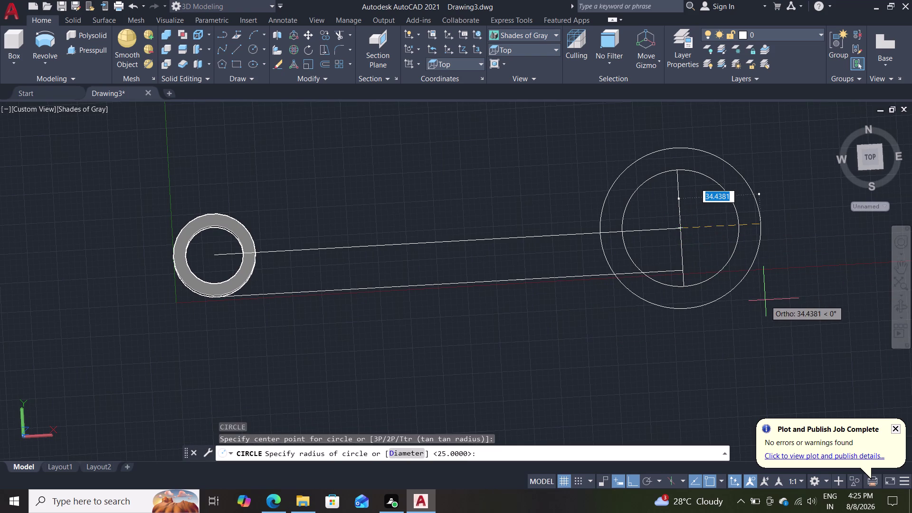
text(30)
key(Return)
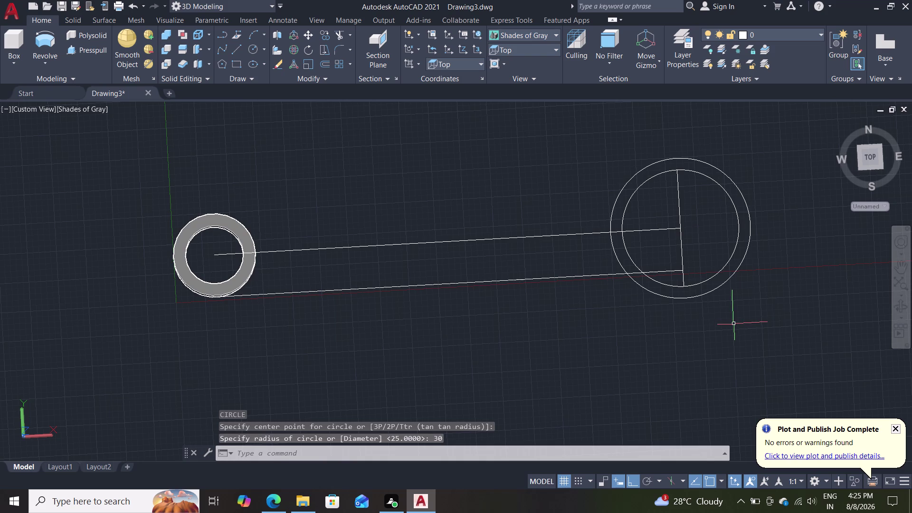
scroll(up, 3)
scroll(down, 3)
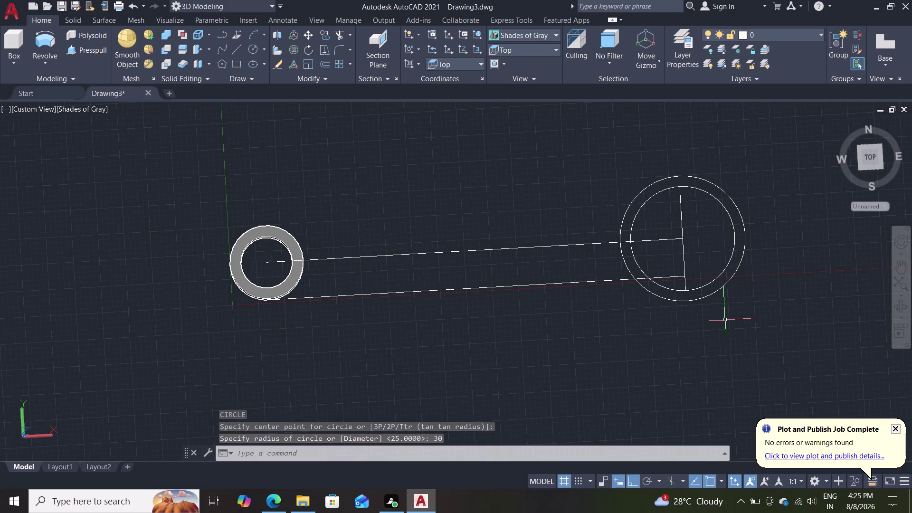
Start the Extend command after clearing a mistaken entry and an empty selection.
key(e)
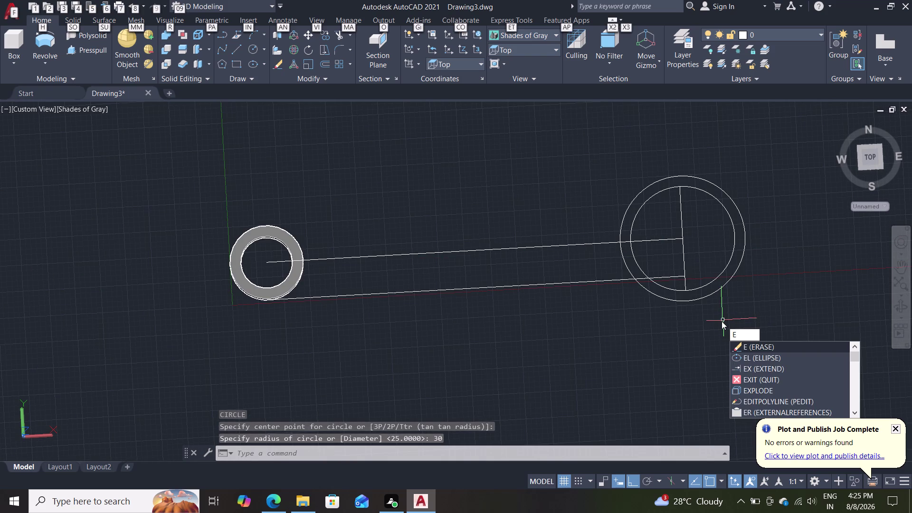
key(x)
key(Return)
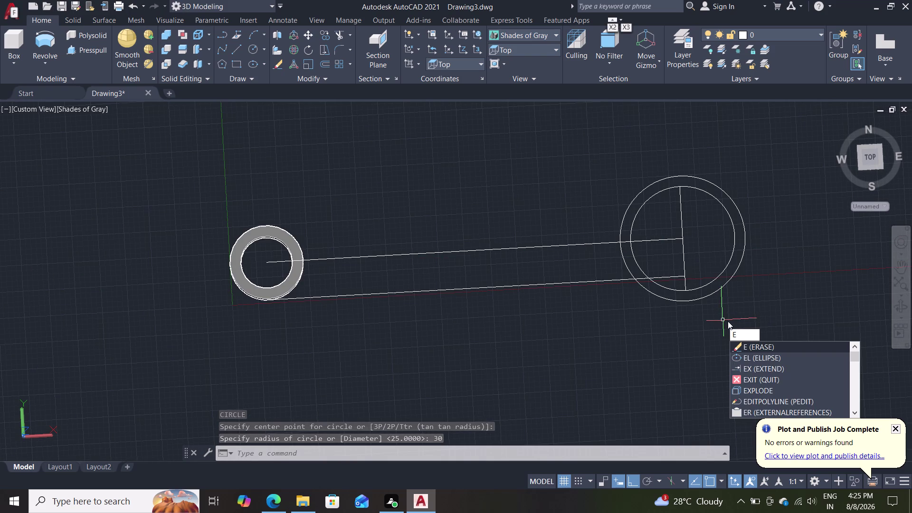
key(x)
double_click(780, 291)
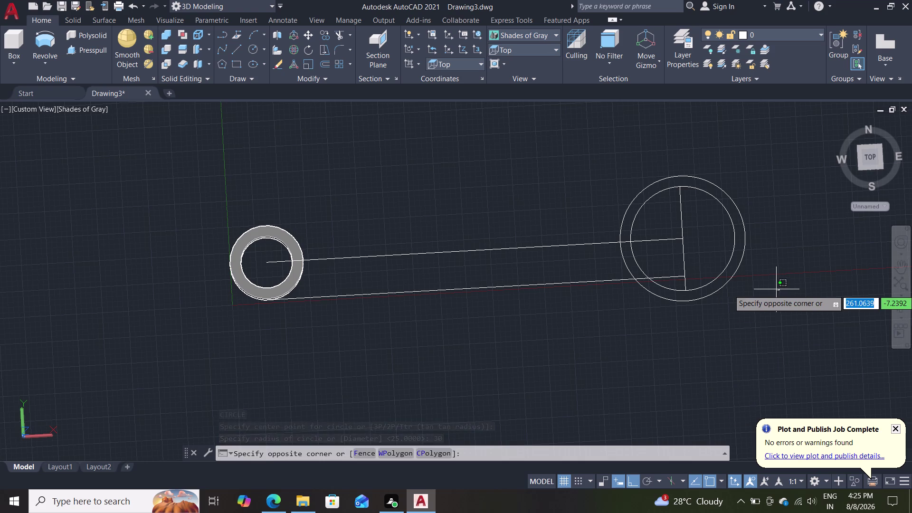
click(773, 291)
key(e)
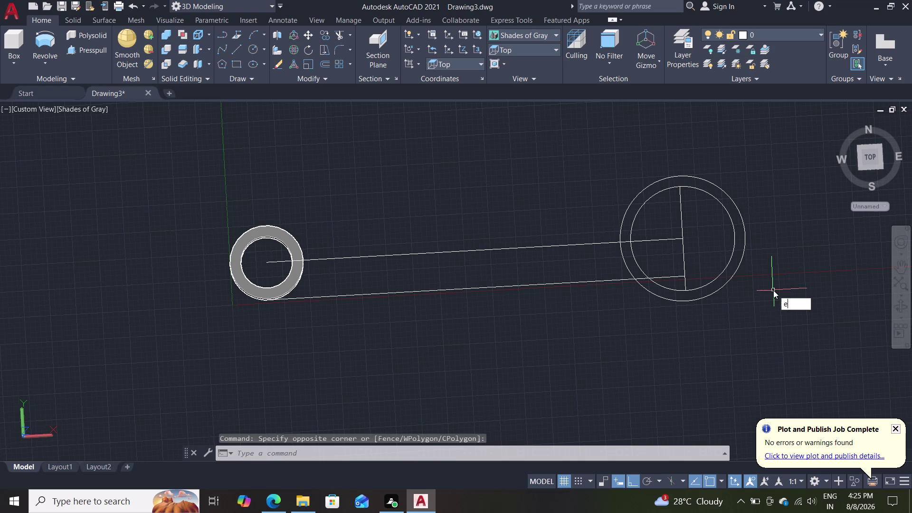
key(x)
key(Return)
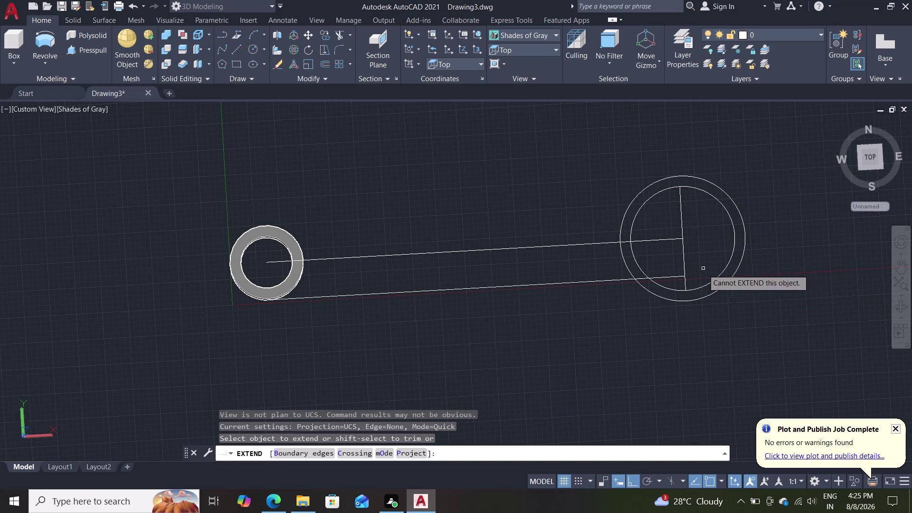
Extend both ends of the vertical line to the radius-30 circle.
click(684, 284)
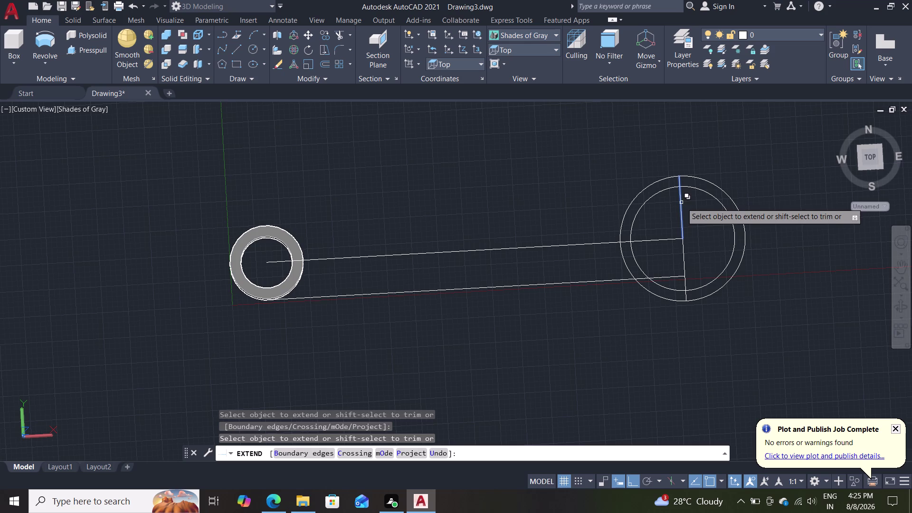
click(682, 203)
click(737, 246)
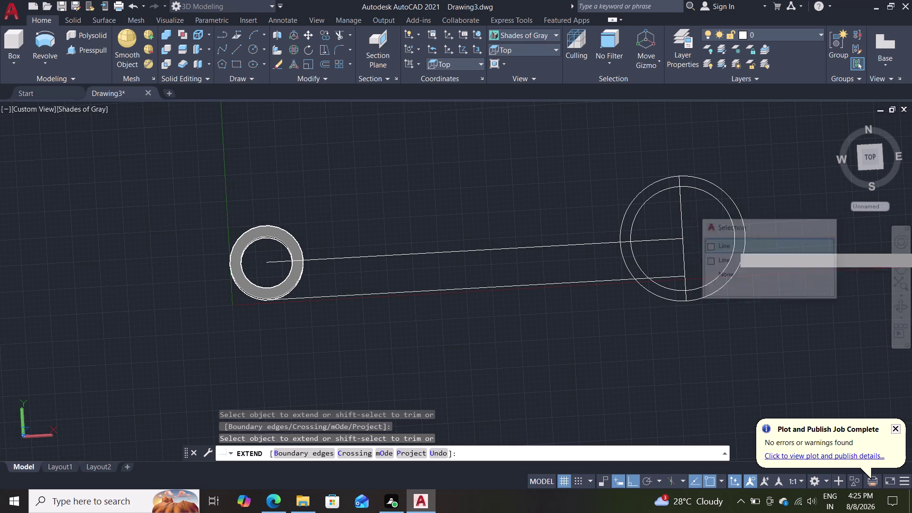
key(Escape)
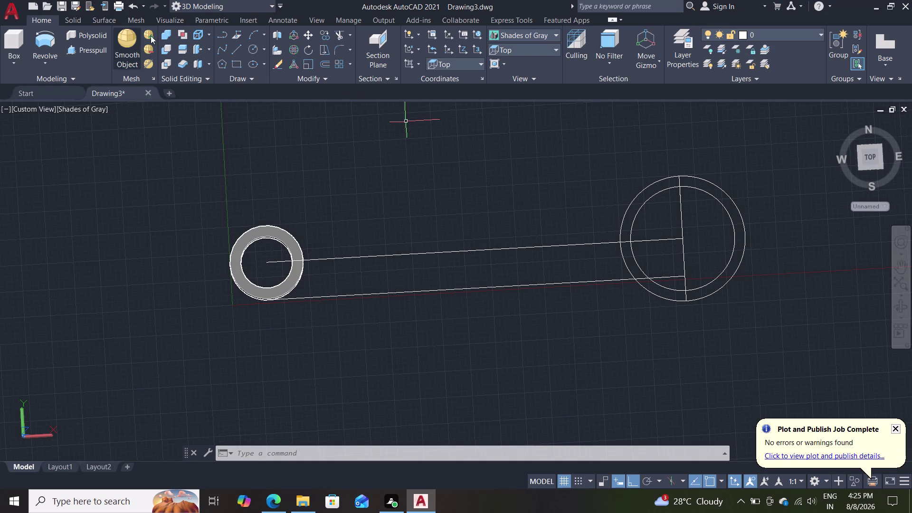
Choose Start, End, Radius from the Arc dropdown, then cancel the arc.
double_click(265, 38)
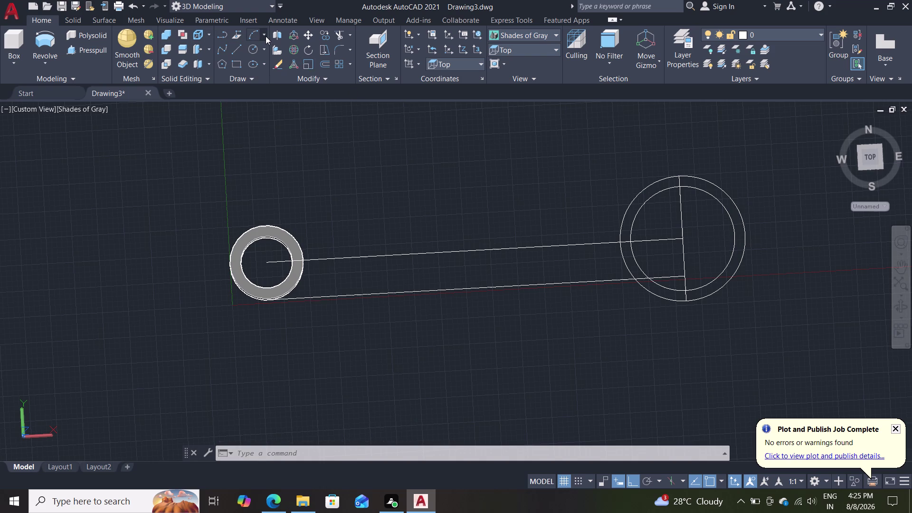
click(264, 34)
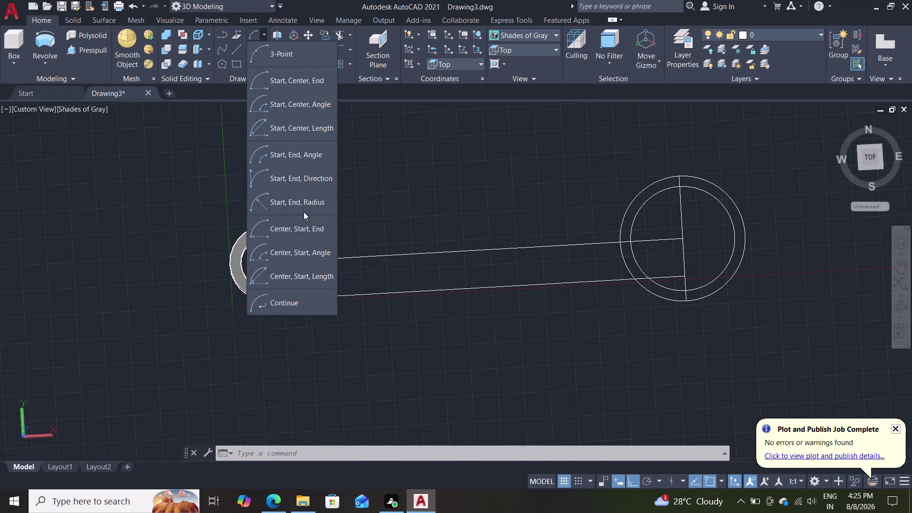
click(303, 204)
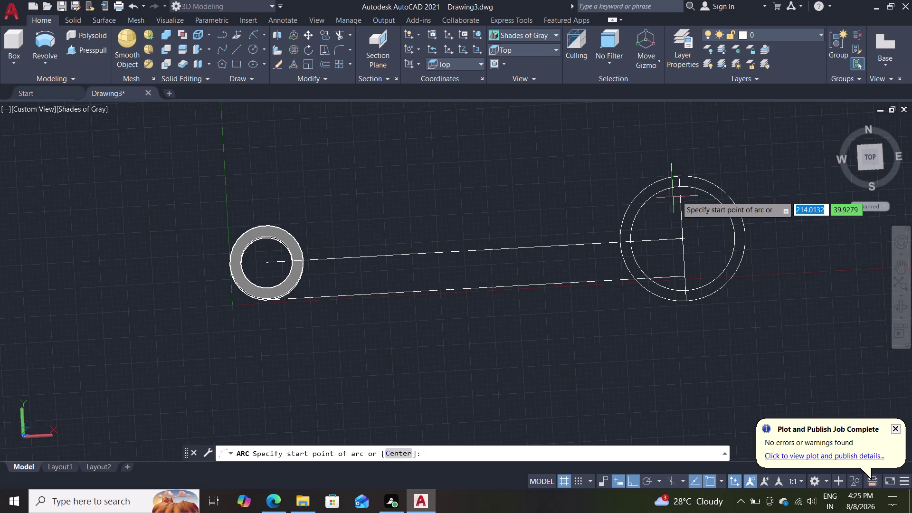
key(Escape)
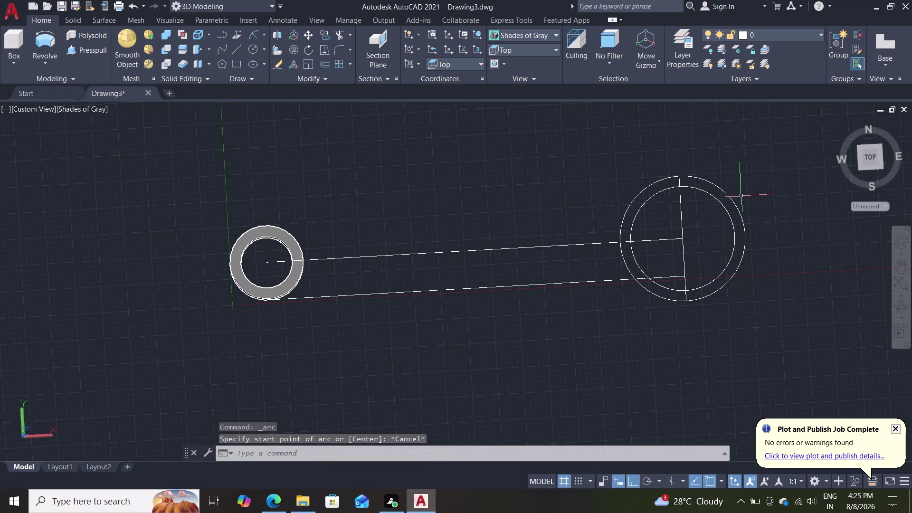
Trim away the right halves of the two far-end circles.
text(tr)
key(Return)
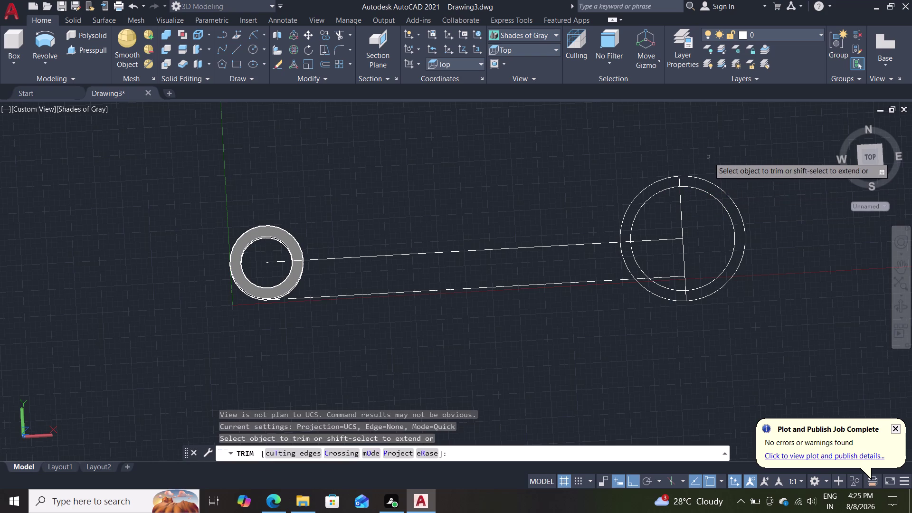
double_click(709, 157)
click(722, 308)
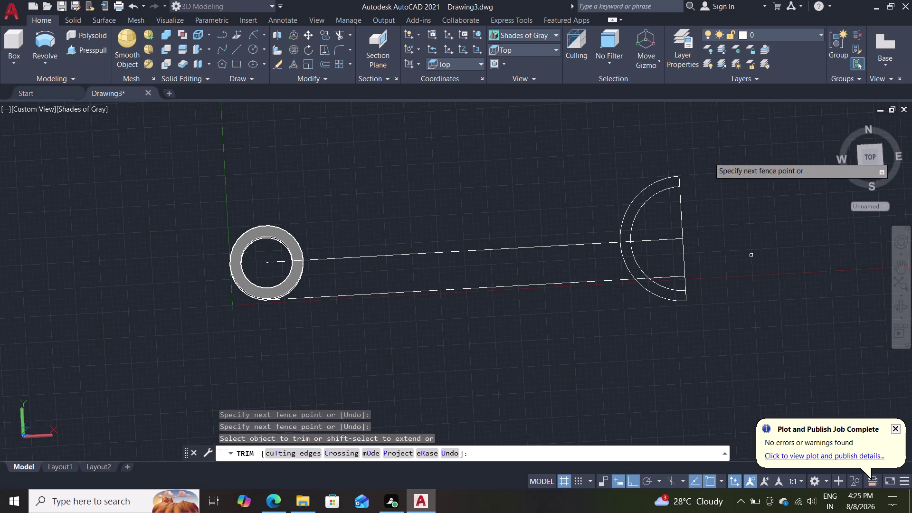
key(Escape)
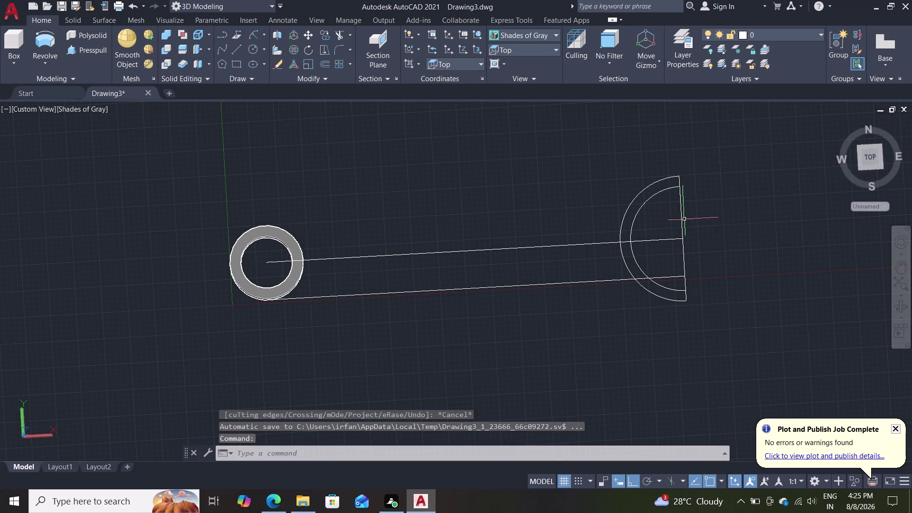
key(Escape)
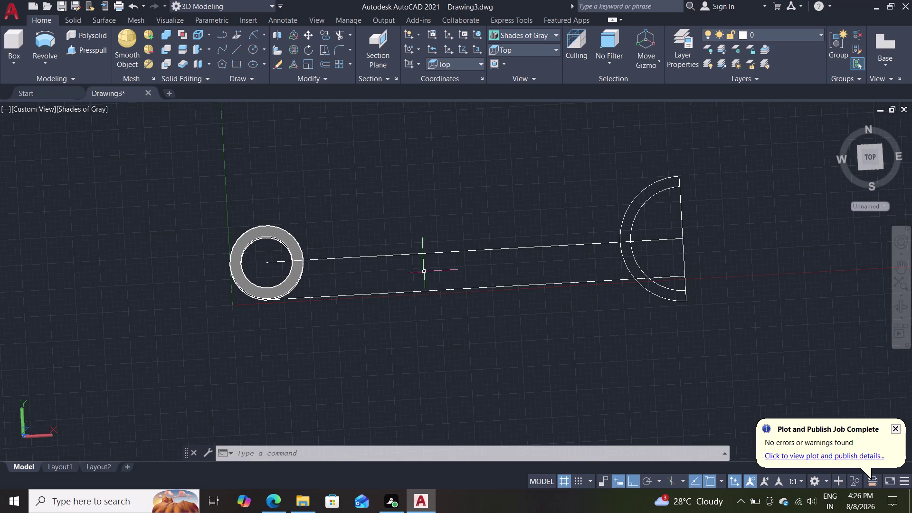
Delete the upper connecting line.
click(435, 254)
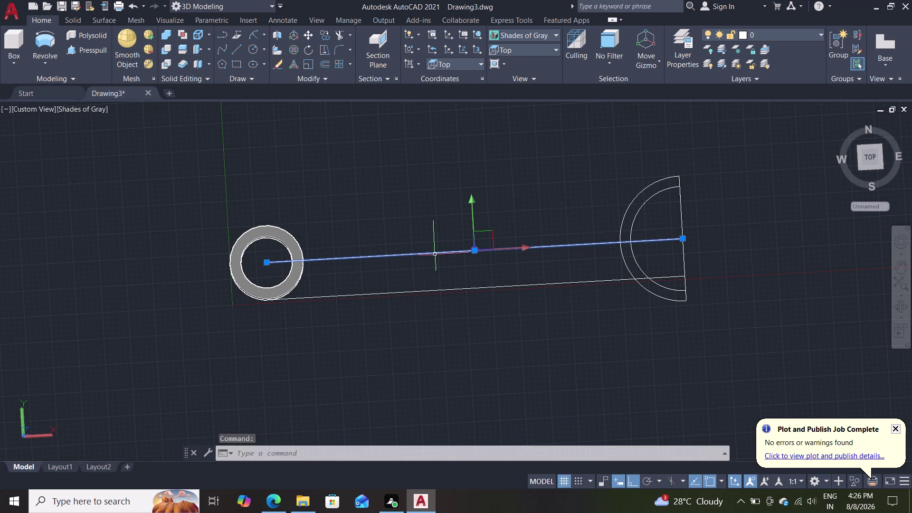
key(Delete)
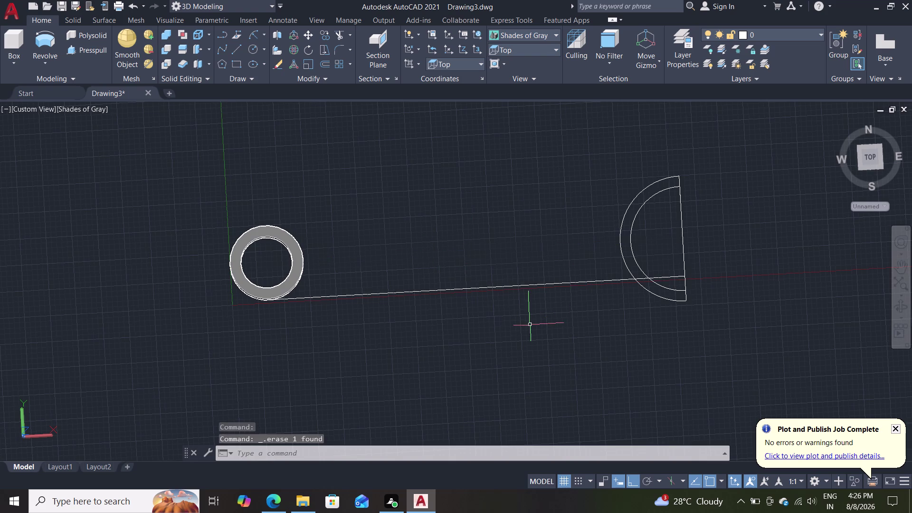
scroll(up, 3)
scroll(down, 3)
scroll(up, 3)
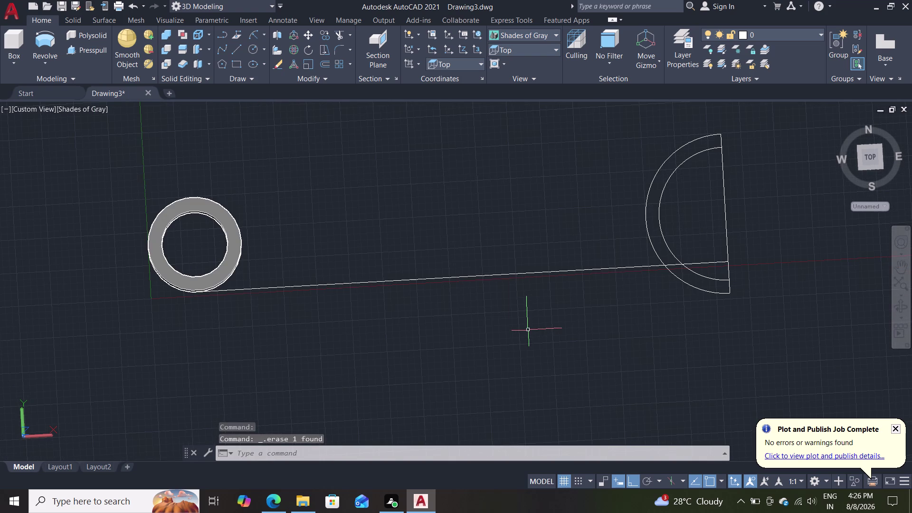
Trim the half-ring's straight closing edge away.
text(tr)
key(Return)
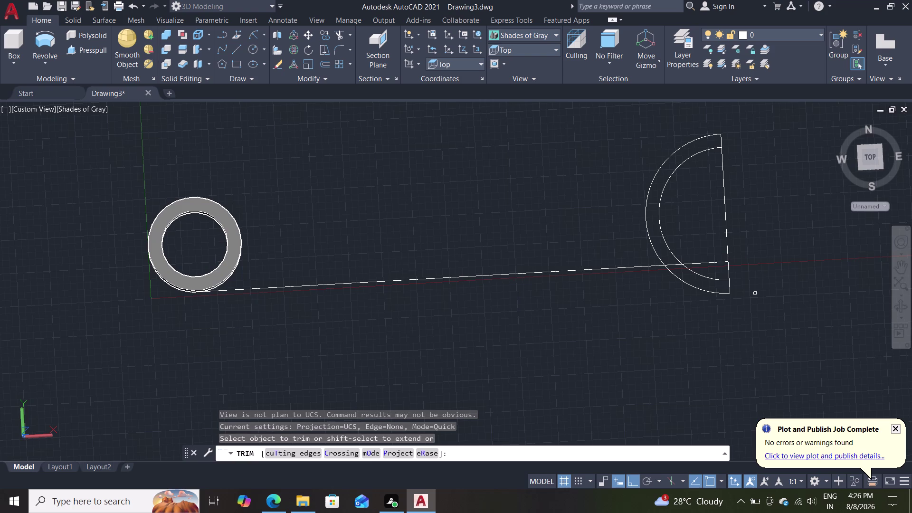
click(728, 271)
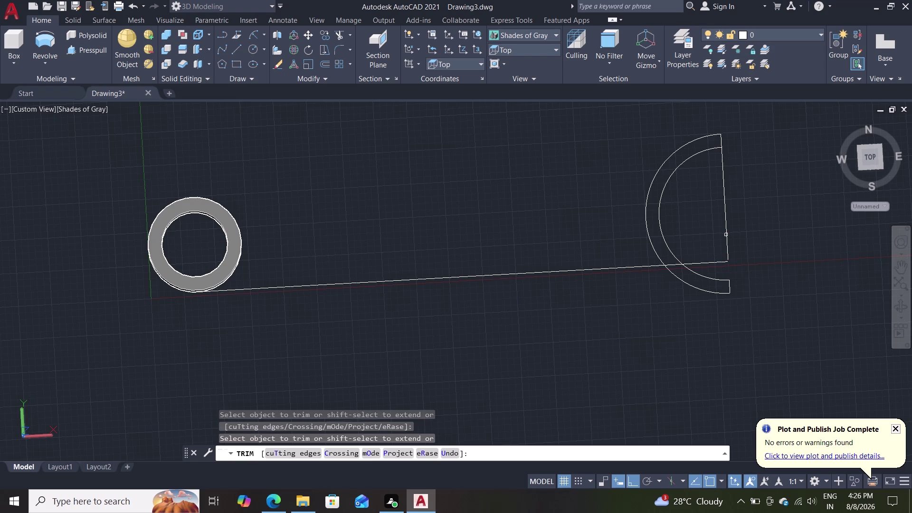
click(725, 234)
click(724, 208)
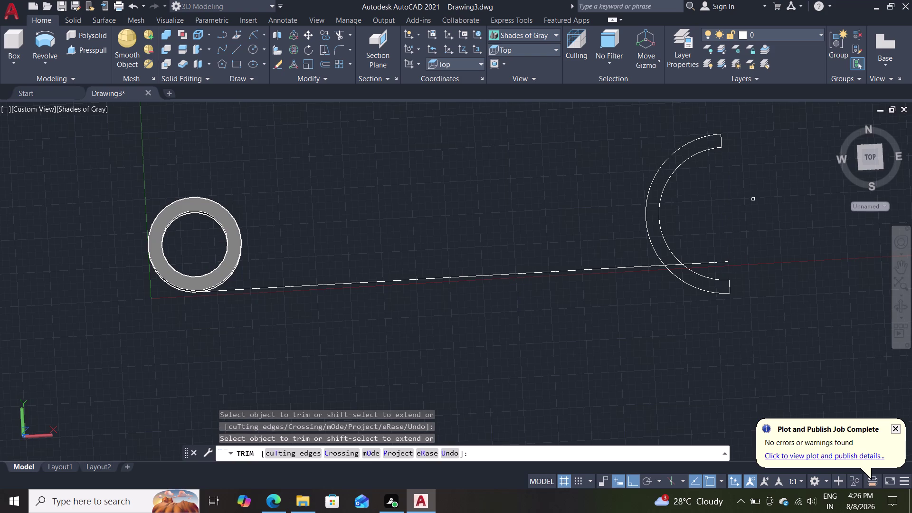
key(Escape)
key(Escape)
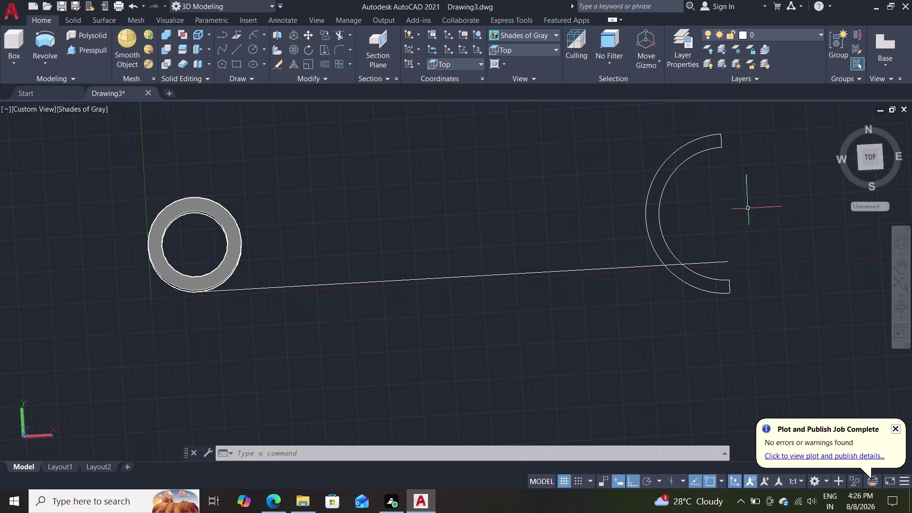
middle_drag(755, 203, 765, 153)
click(89, 46)
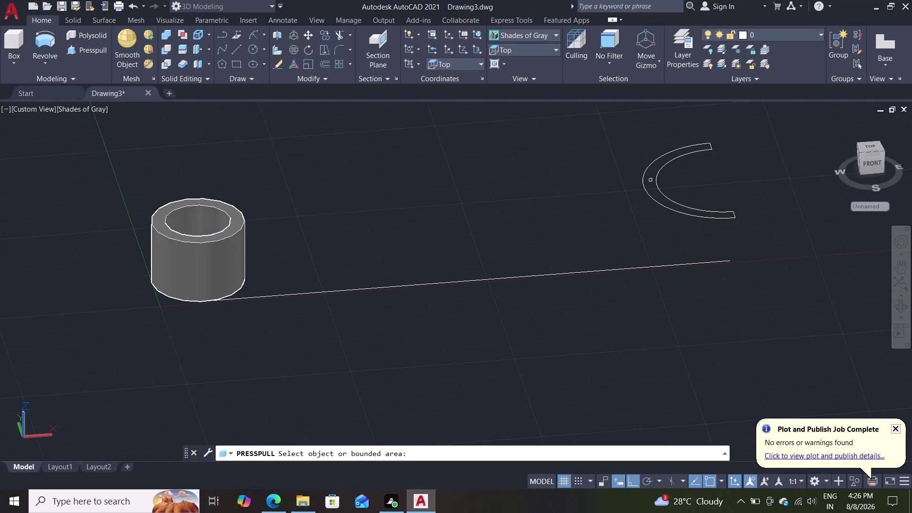
click(648, 194)
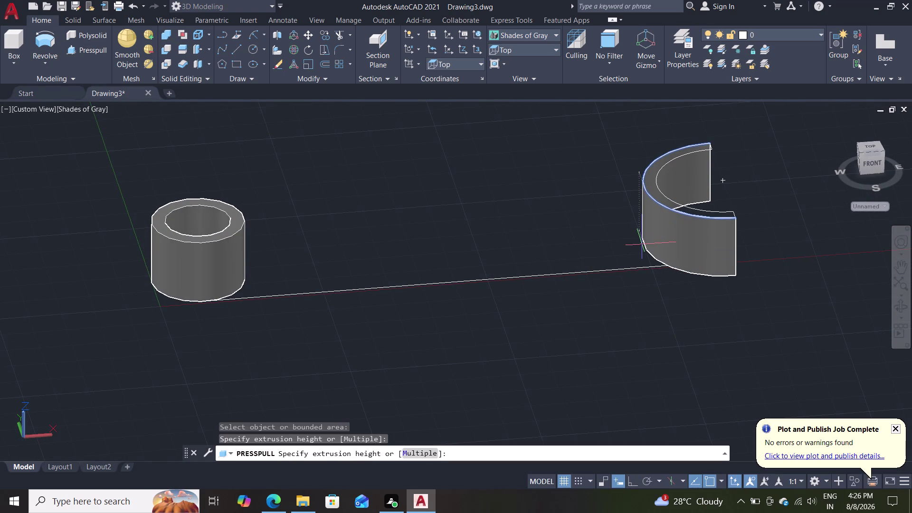
key(Escape)
click(692, 207)
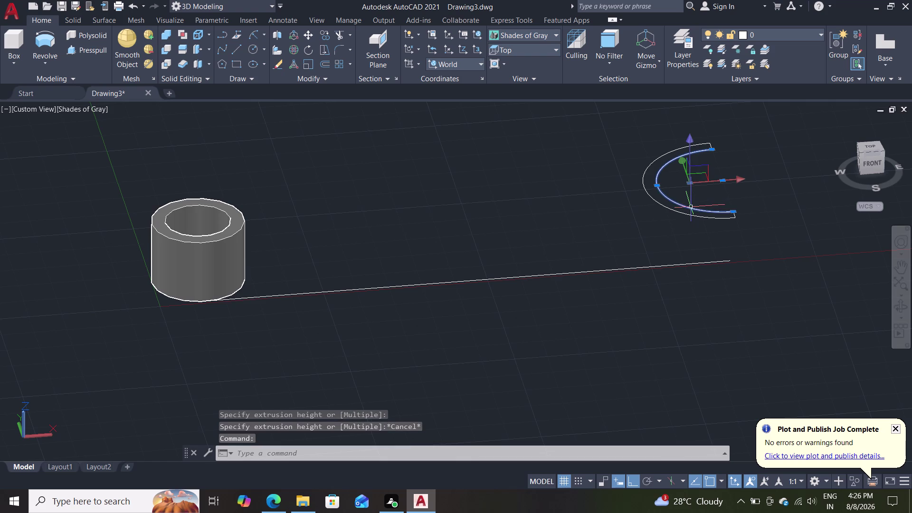
click(679, 214)
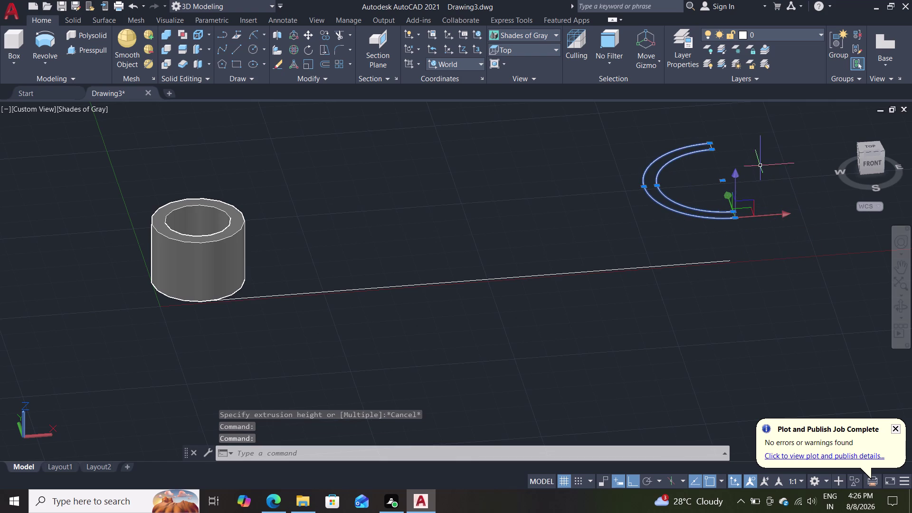
Join the C-shape's arcs and end lines into one polyline.
middle_drag(763, 166, 746, 242)
middle_drag(774, 174, 776, 221)
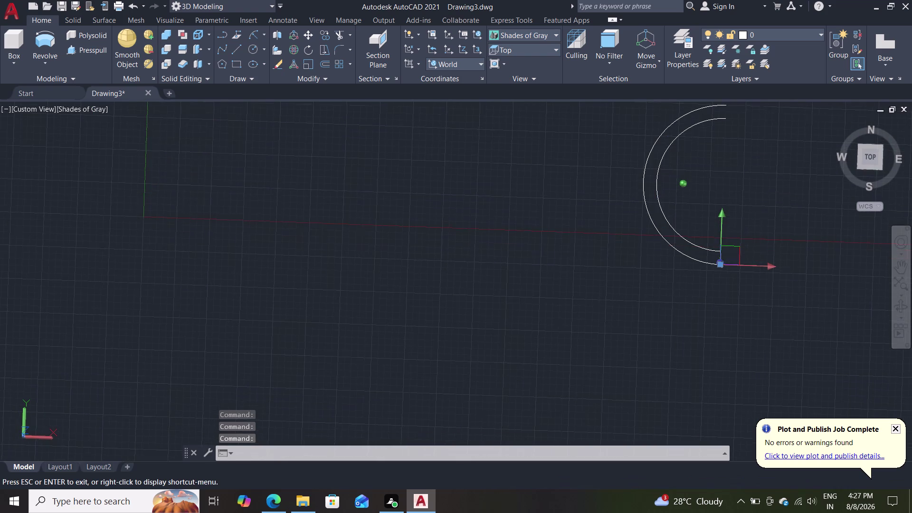
middle_drag(777, 221, 774, 261)
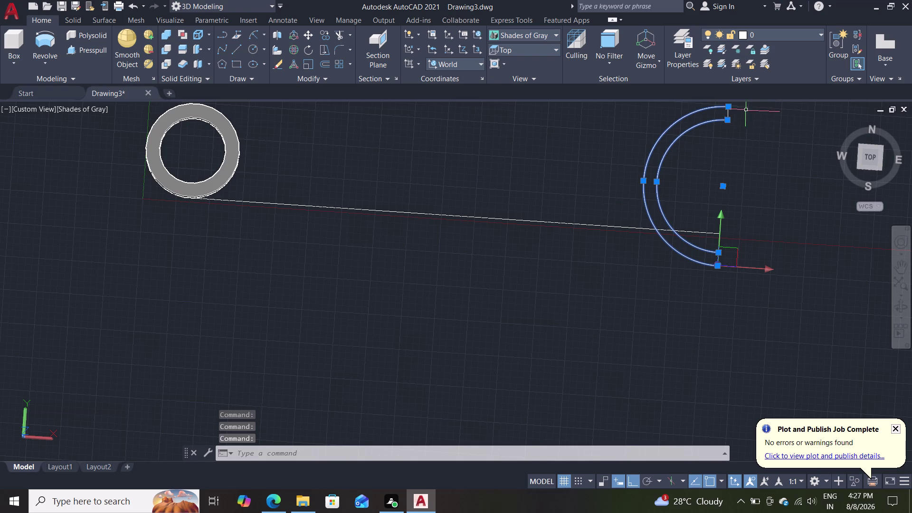
double_click(727, 116)
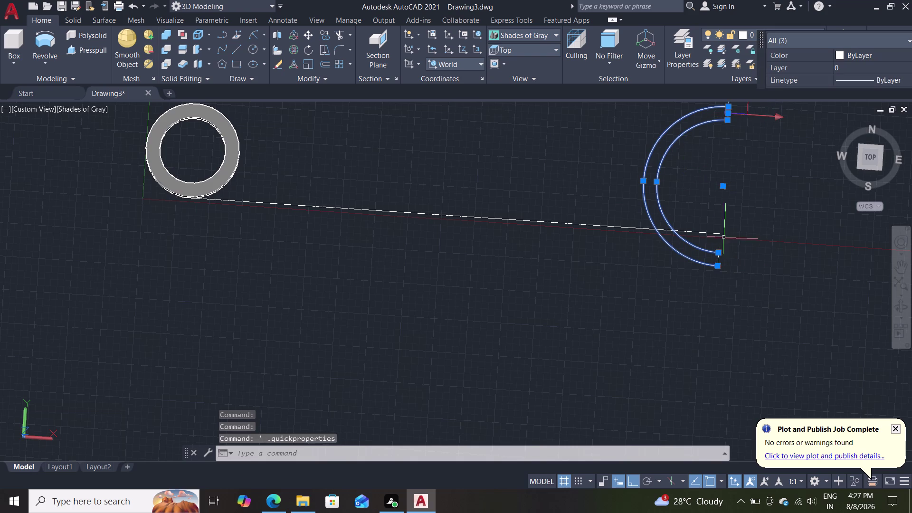
click(718, 260)
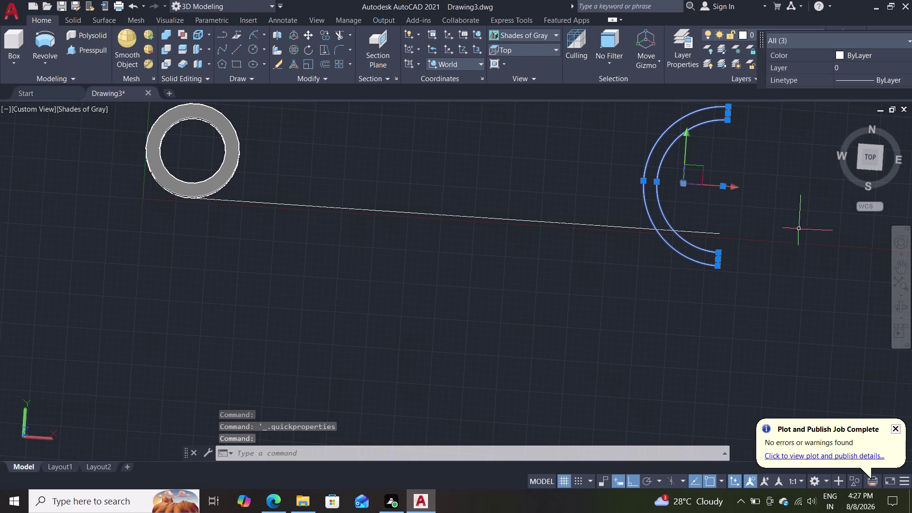
key(j)
key(Return)
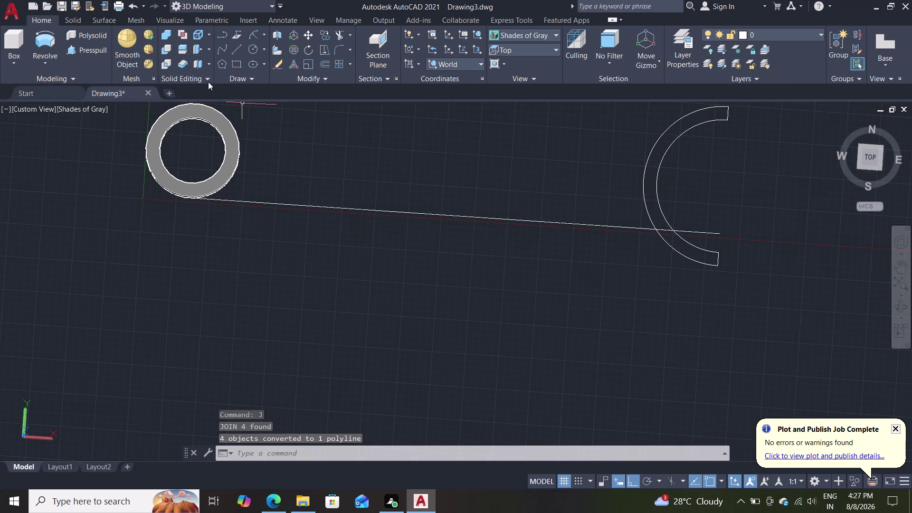
Presspull the C-shaped region 25 units into a solid.
click(83, 48)
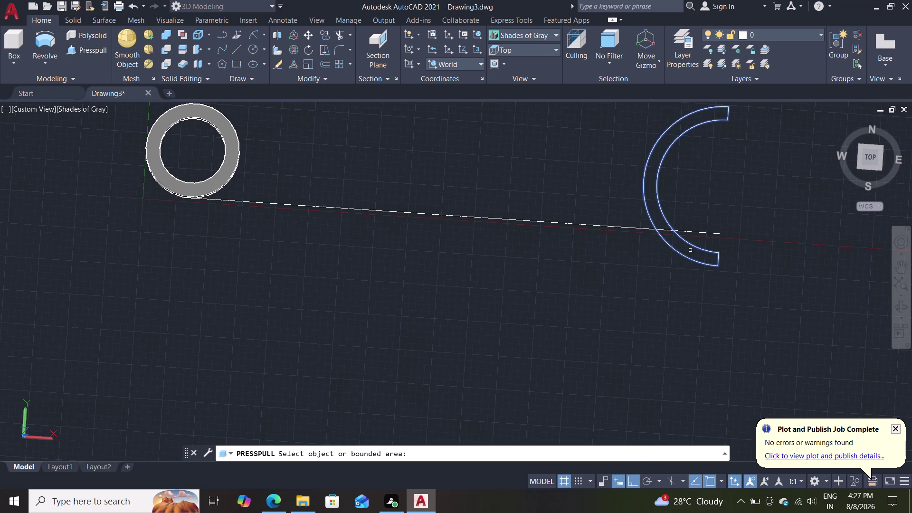
click(681, 254)
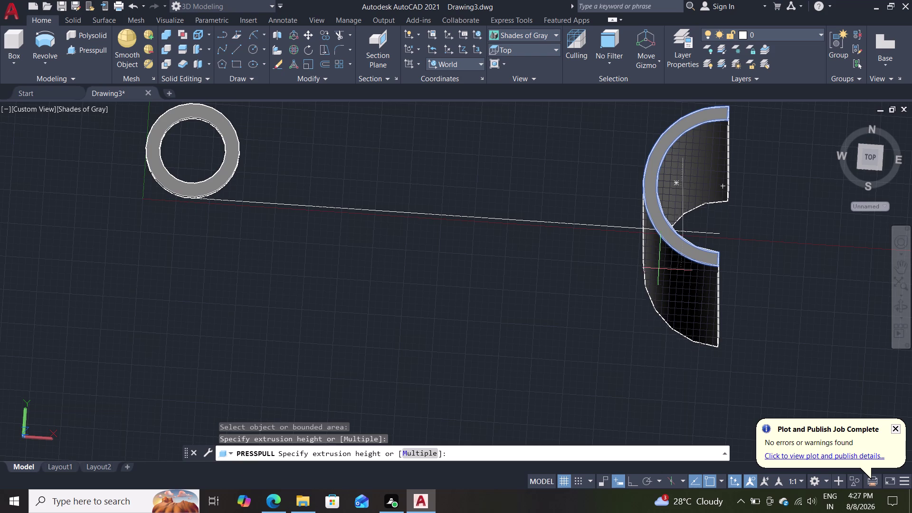
text(25)
key(Return)
key(Escape)
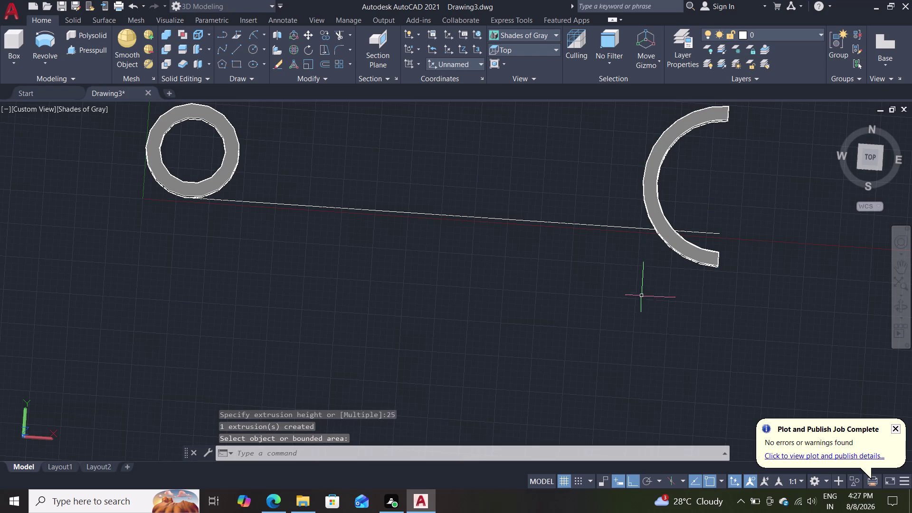
middle_drag(647, 312, 697, 193)
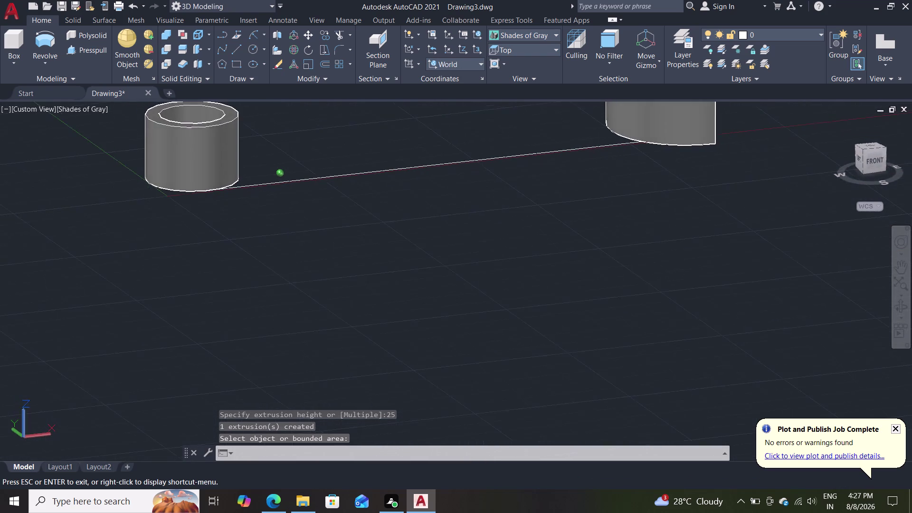
middle_drag(696, 193, 642, 293)
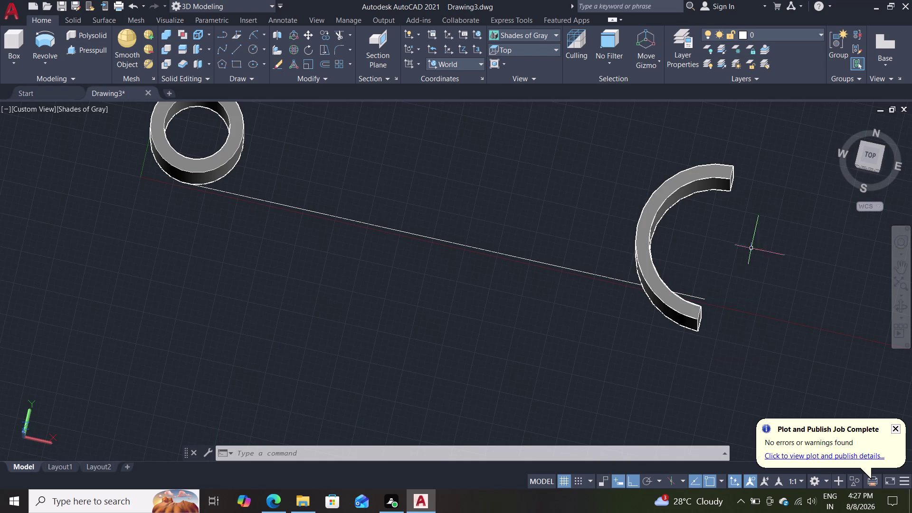
middle_drag(406, 347, 483, 351)
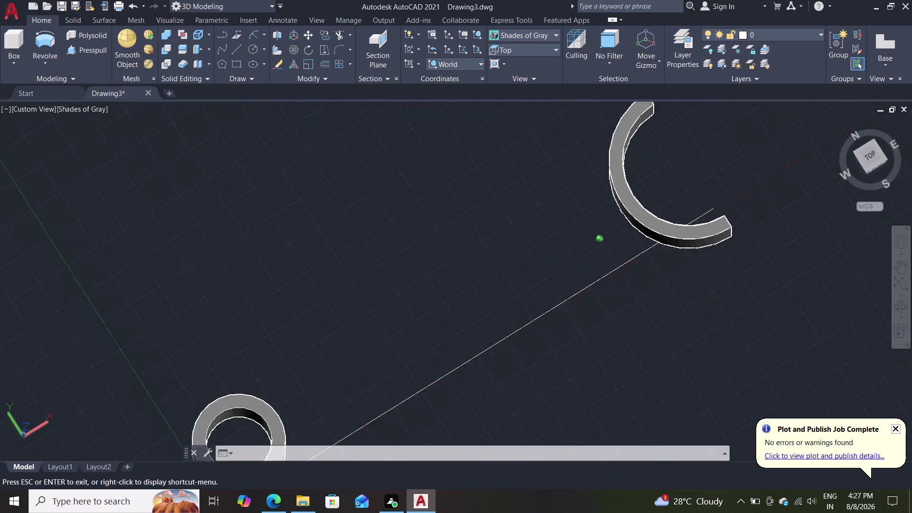
middle_drag(484, 351, 470, 227)
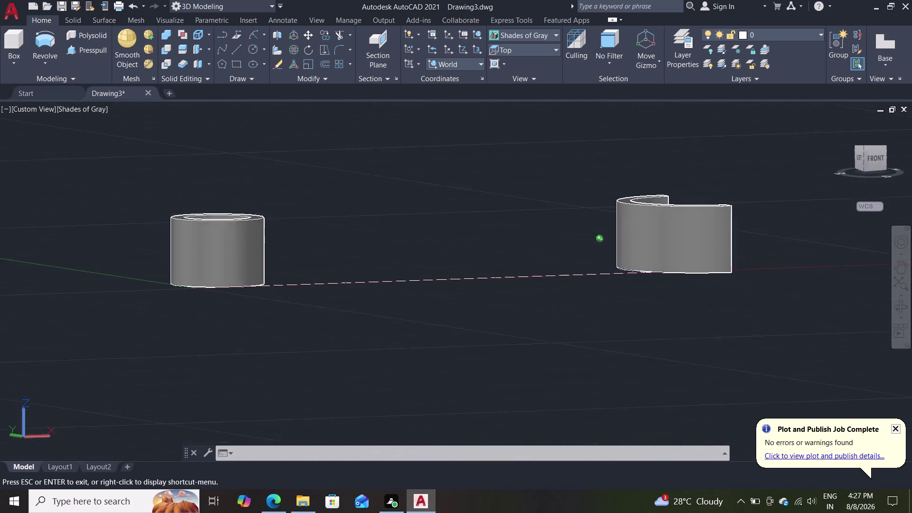
middle_drag(470, 227, 492, 262)
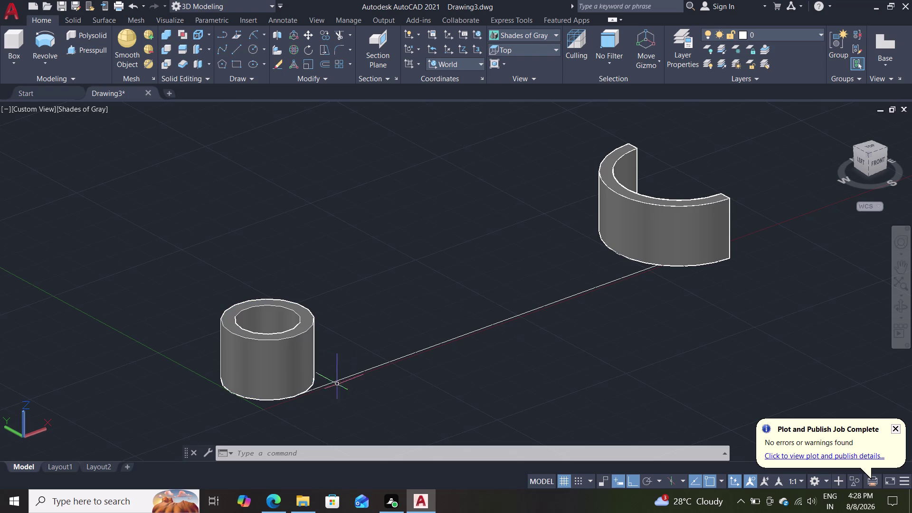
middle_drag(489, 280, 489, 288)
middle_drag(488, 288, 434, 341)
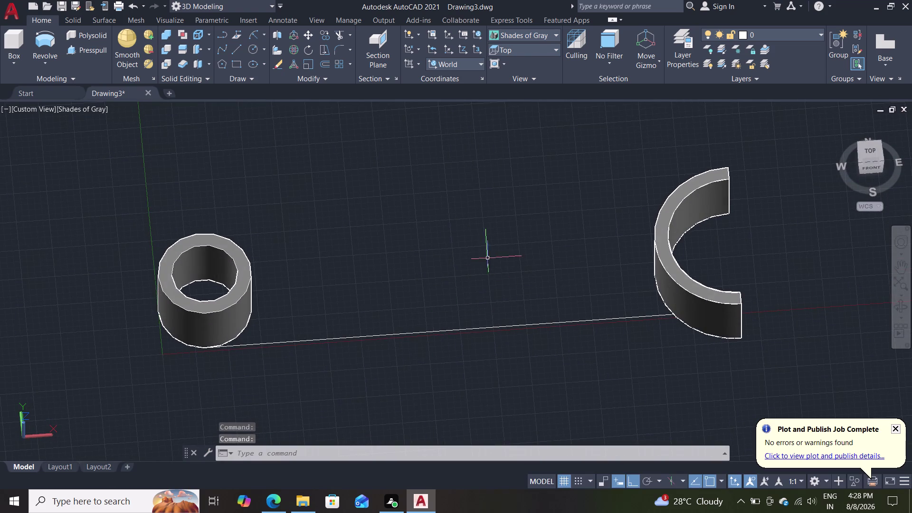
middle_drag(487, 258, 474, 282)
scroll(up, 3)
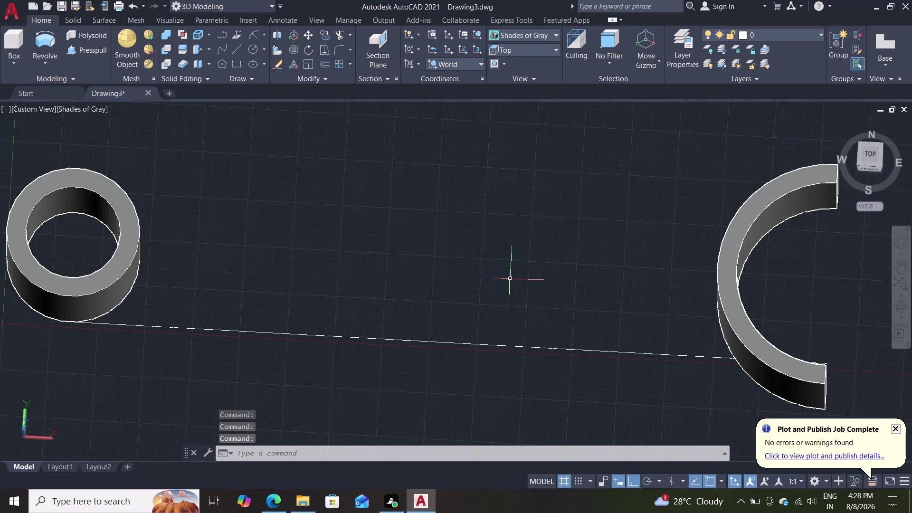
scroll(down, 3)
scroll(up, 3)
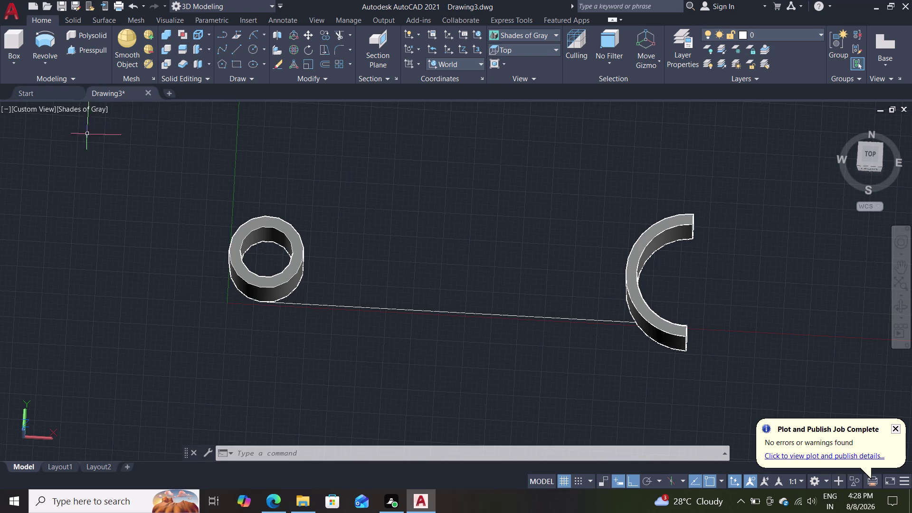
click(102, 109)
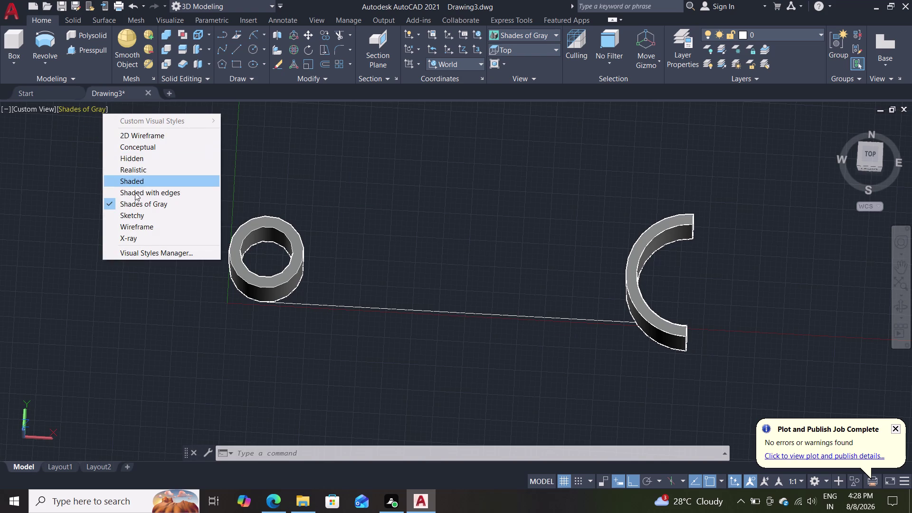
Switch the viewport to the Realistic visual style and recentre the model.
click(153, 171)
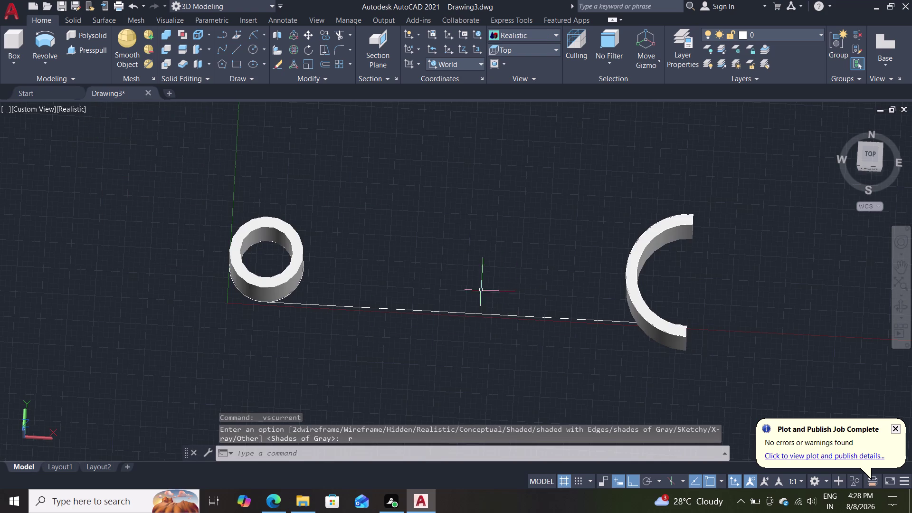
scroll(down, 3)
middle_drag(481, 290, 486, 391)
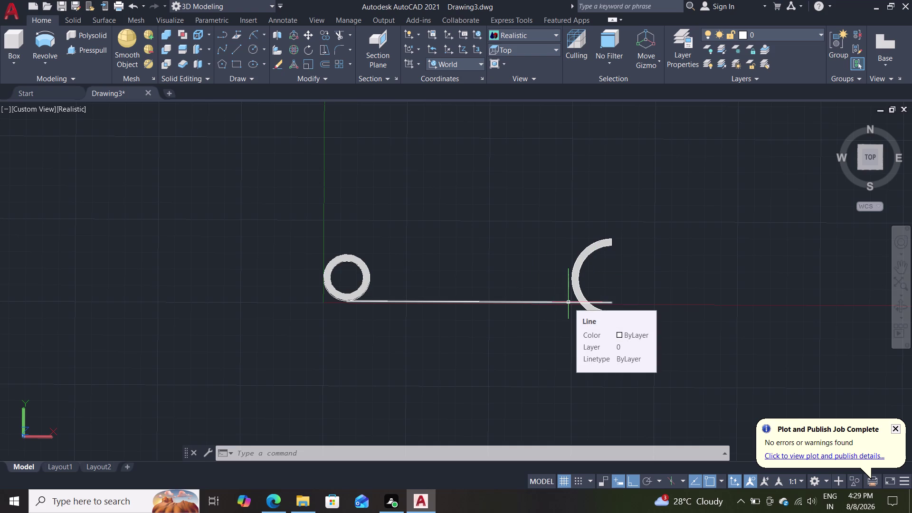
Draw a 15-unit line upward from the C-shape's upper end.
key(l)
key(Return)
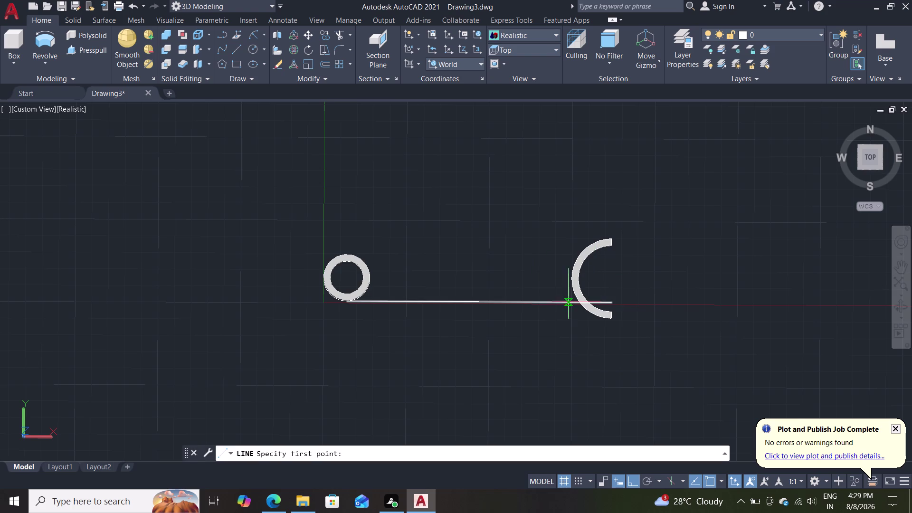
click(616, 238)
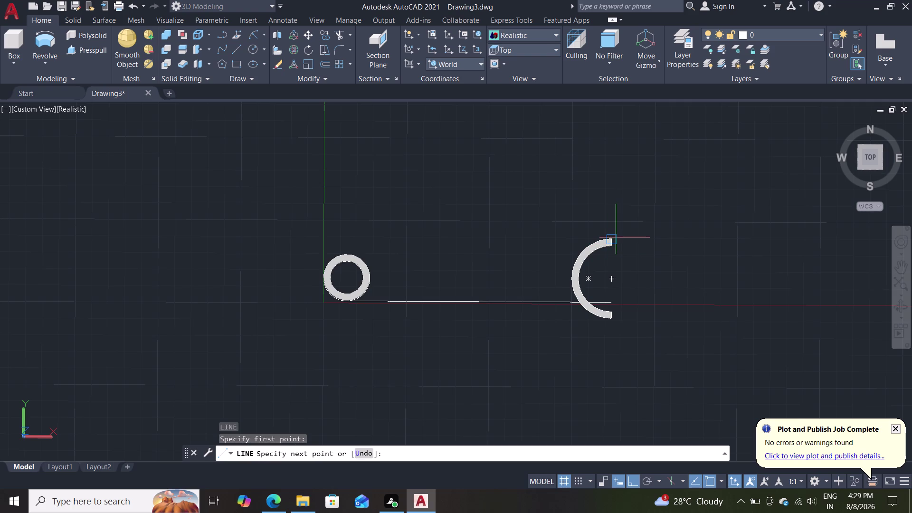
scroll(up, 3)
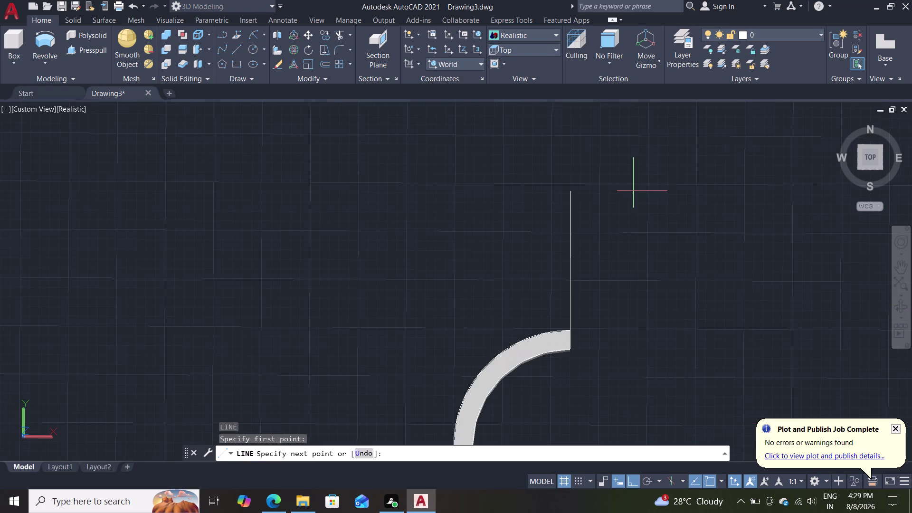
scroll(down, 3)
middle_drag(658, 245, 658, 222)
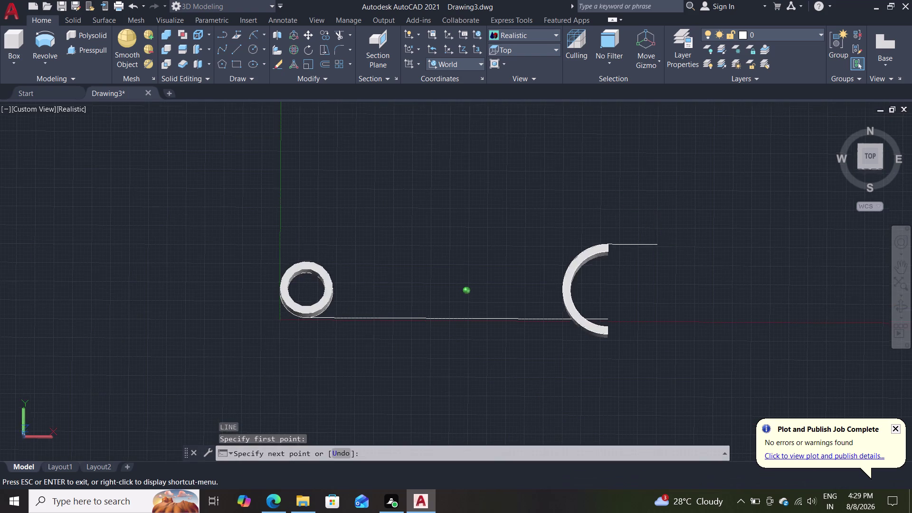
middle_drag(658, 223, 659, 330)
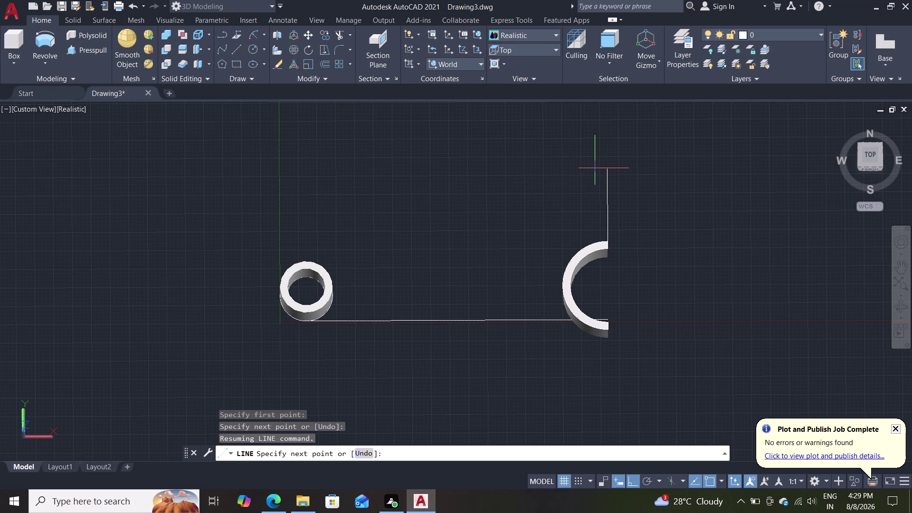
text(15)
key(Return)
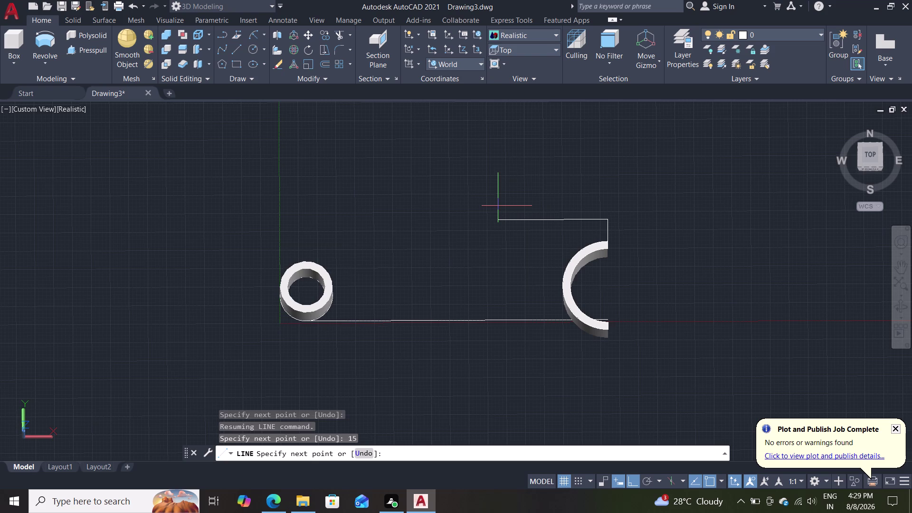
Add 15-unit left and downward segments to complete the three-sided outline.
text(1)
text(5)
key(Return)
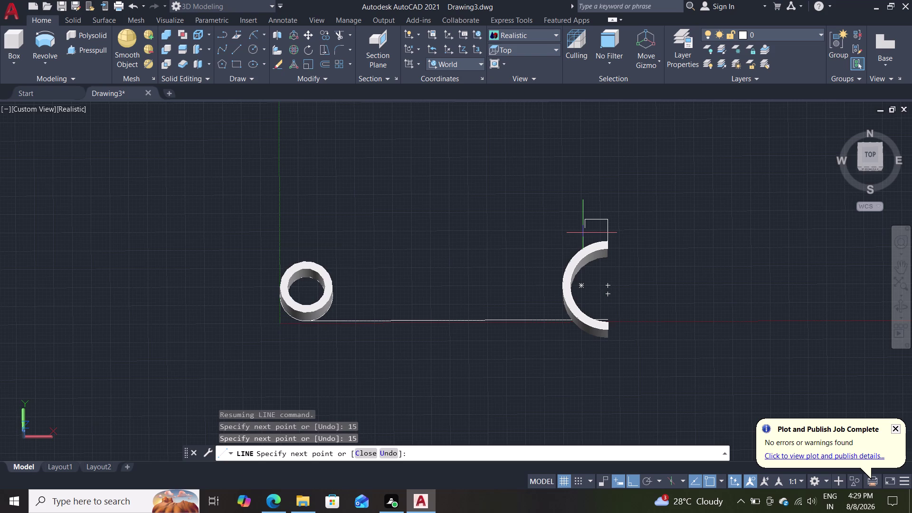
text(15)
key(Return)
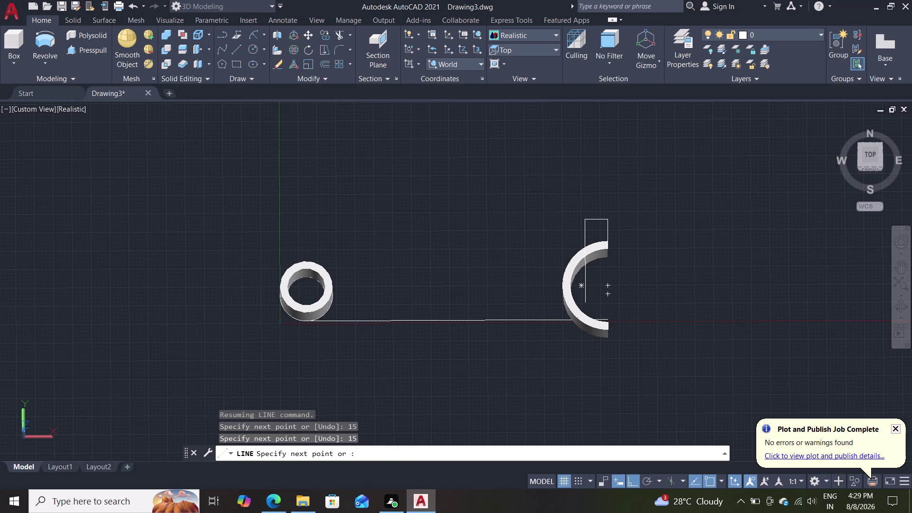
key(Escape)
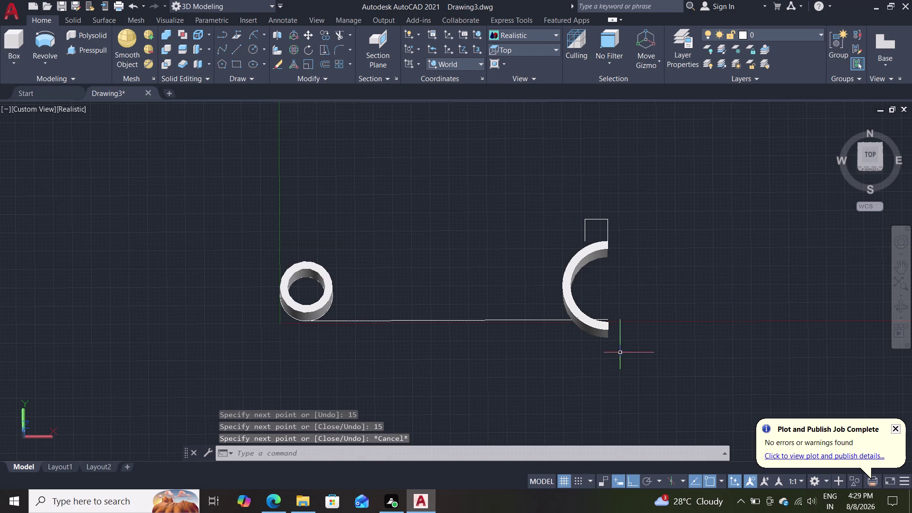
scroll(up, 3)
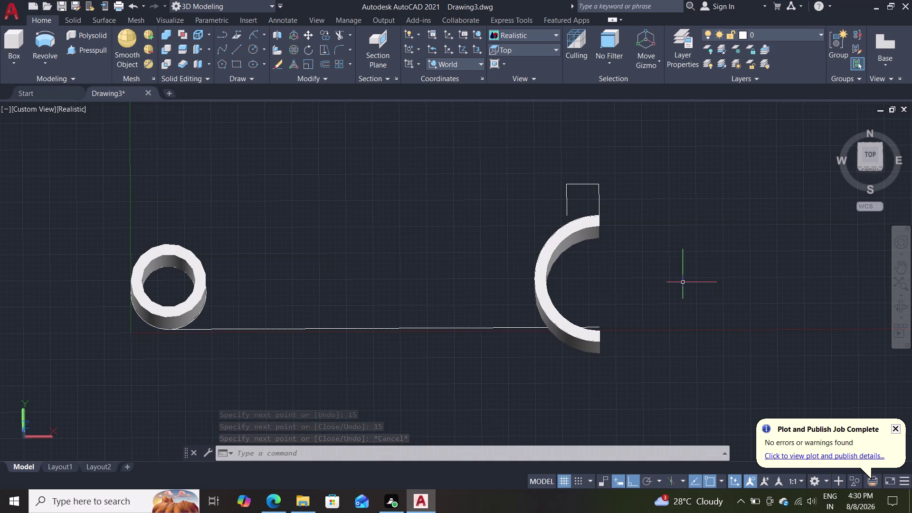
Draw a 7-unit line leftward from the outline's lower-left corner and orbit to check.
key(l)
key(Return)
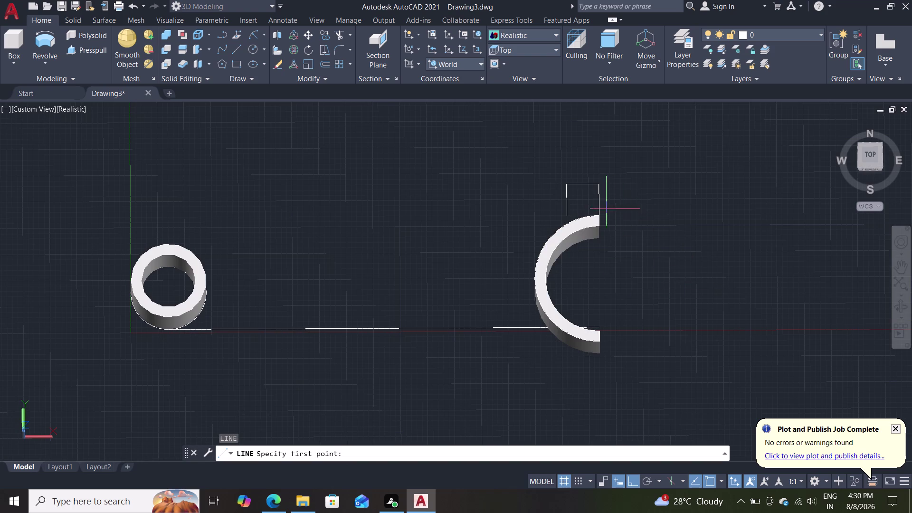
double_click(567, 218)
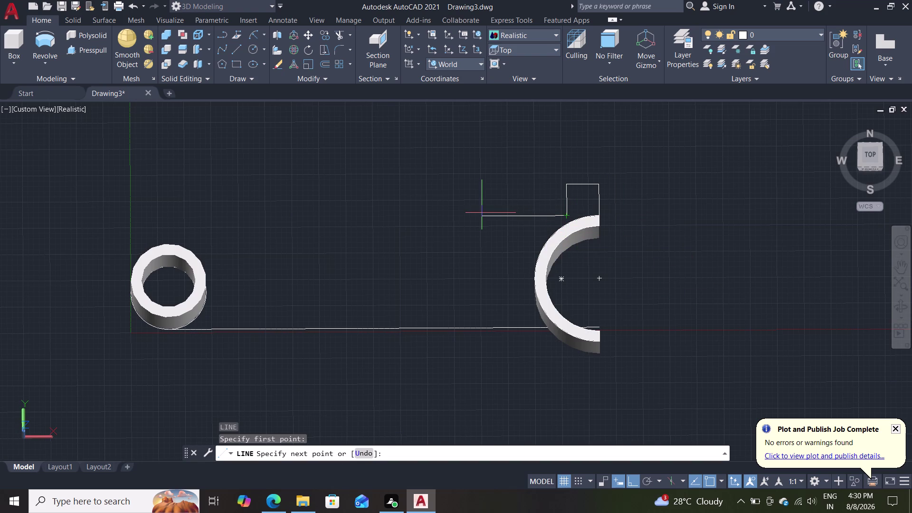
key(7)
key(Return)
key(Escape)
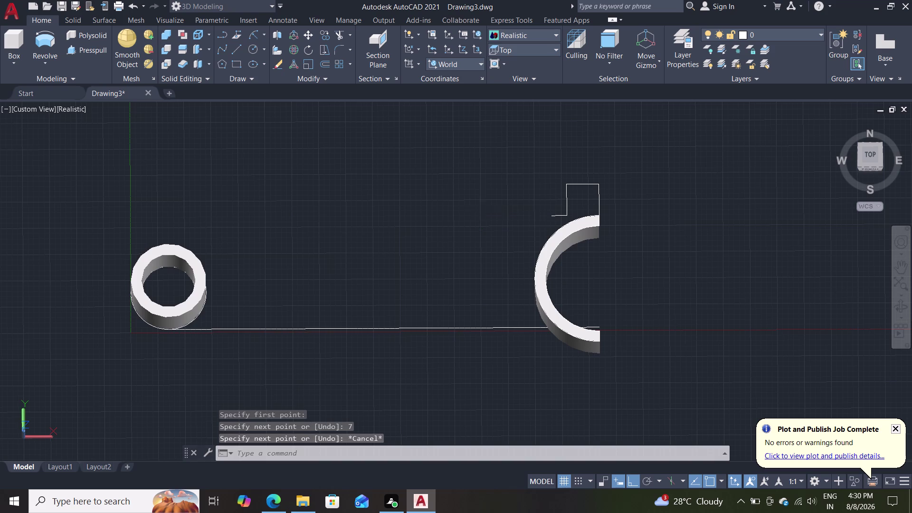
middle_drag(662, 302, 702, 207)
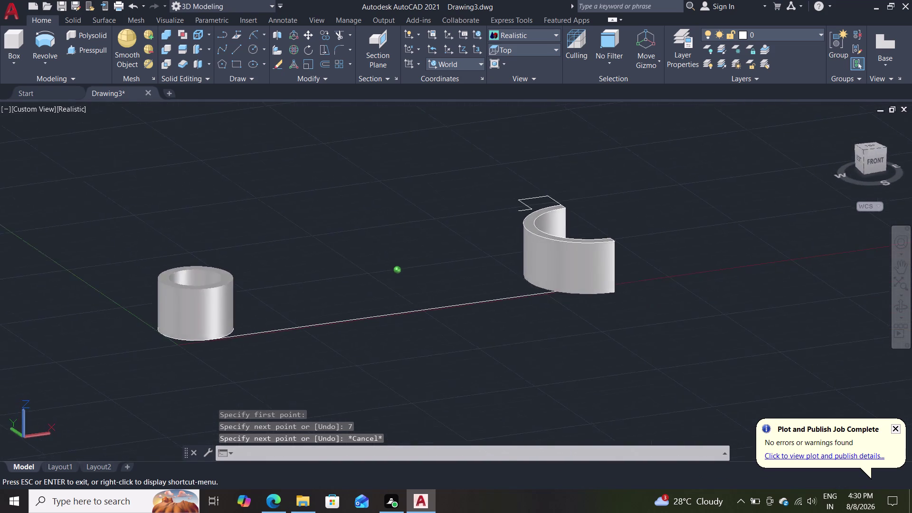
middle_drag(702, 208, 670, 386)
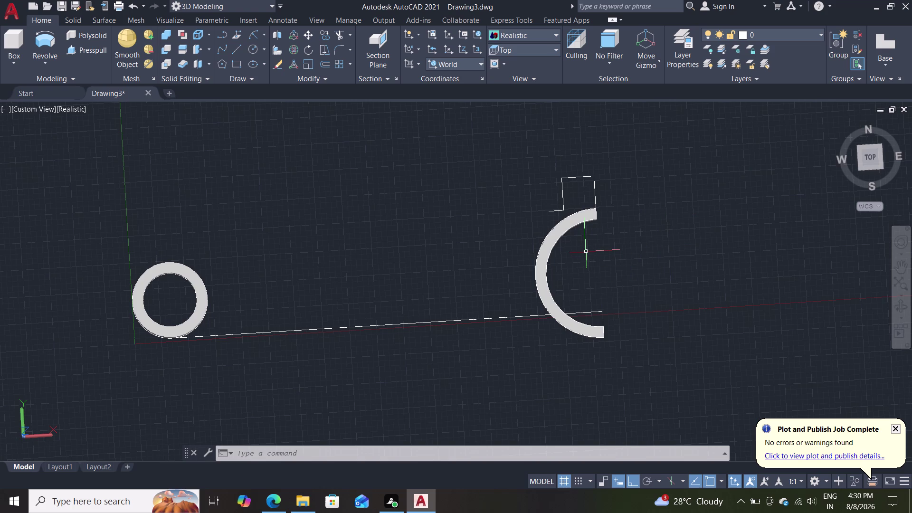
Select the outline's three lines and the 7-unit line for mirroring.
key(m)
key(i)
key(Return)
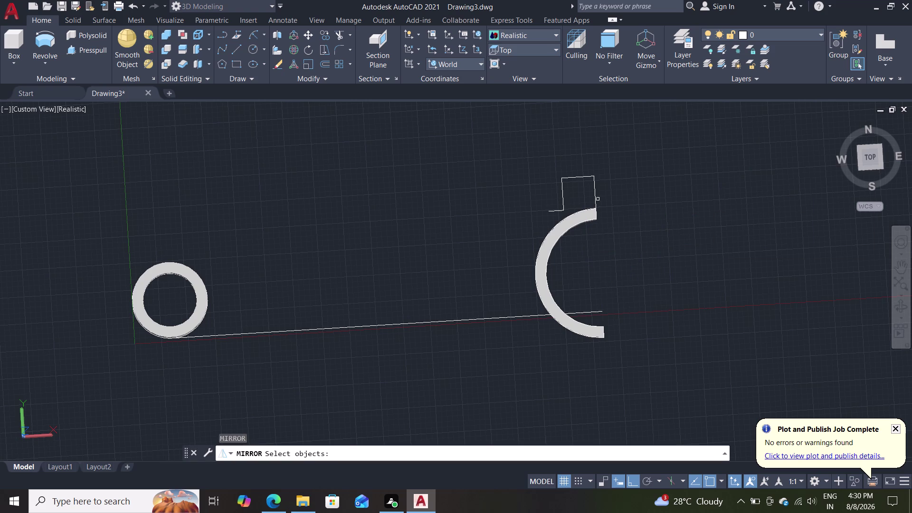
click(597, 200)
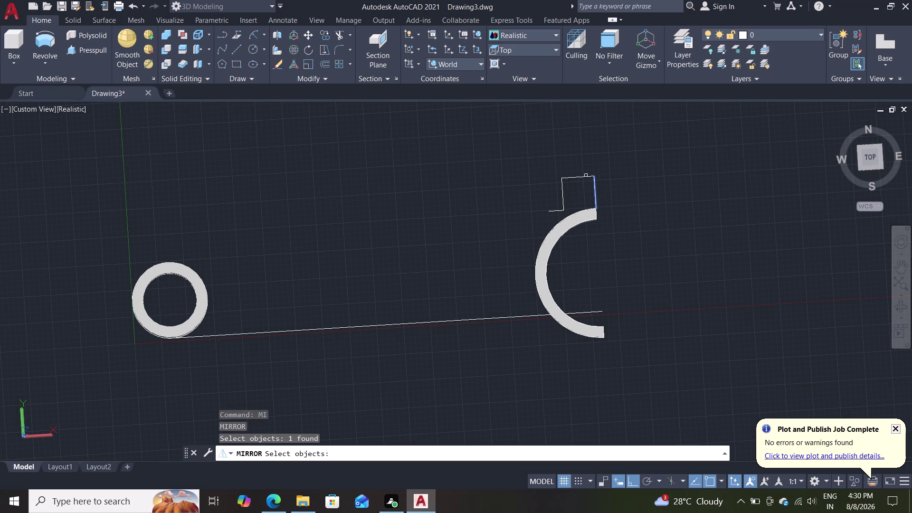
click(577, 177)
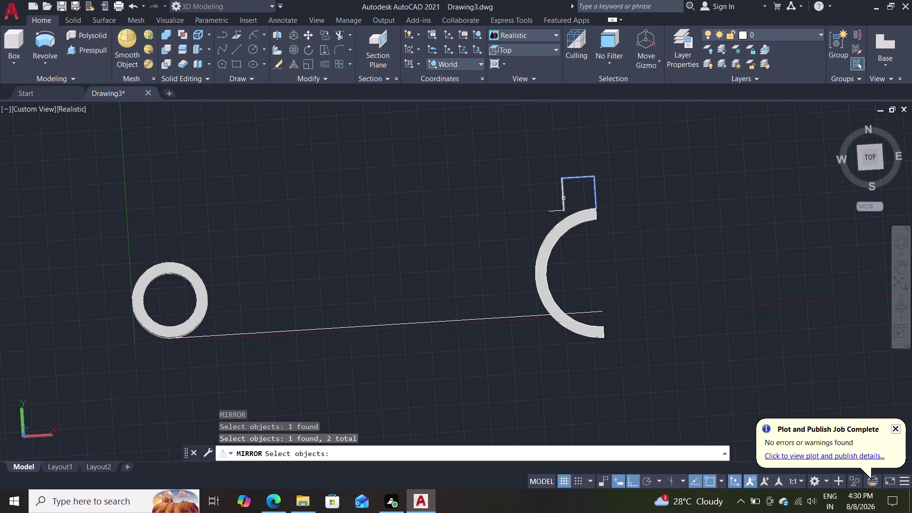
click(564, 199)
click(555, 210)
key(Return)
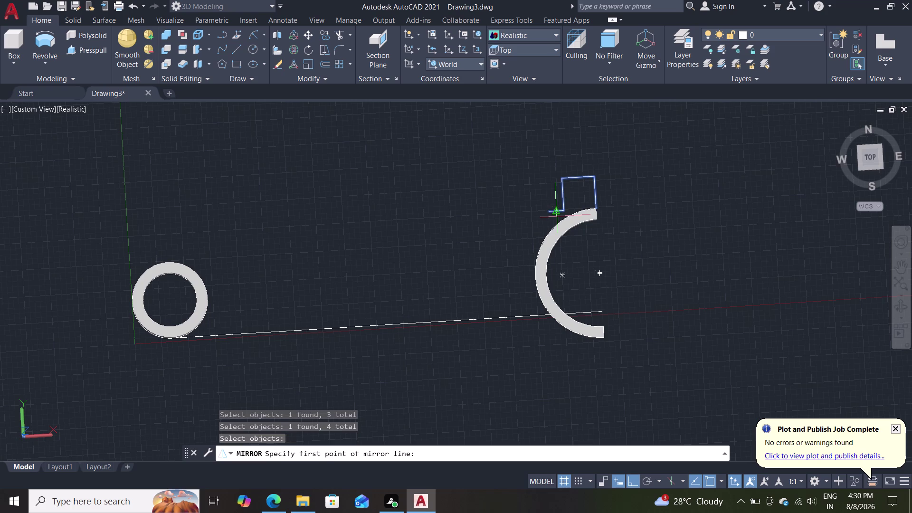
Mirror them across an axis through the C-shape's centre, keeping the originals.
click(601, 273)
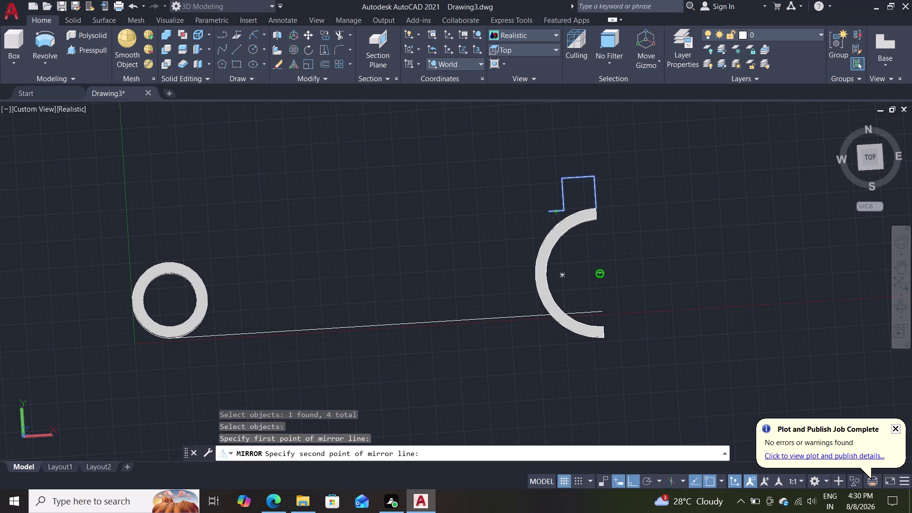
click(648, 229)
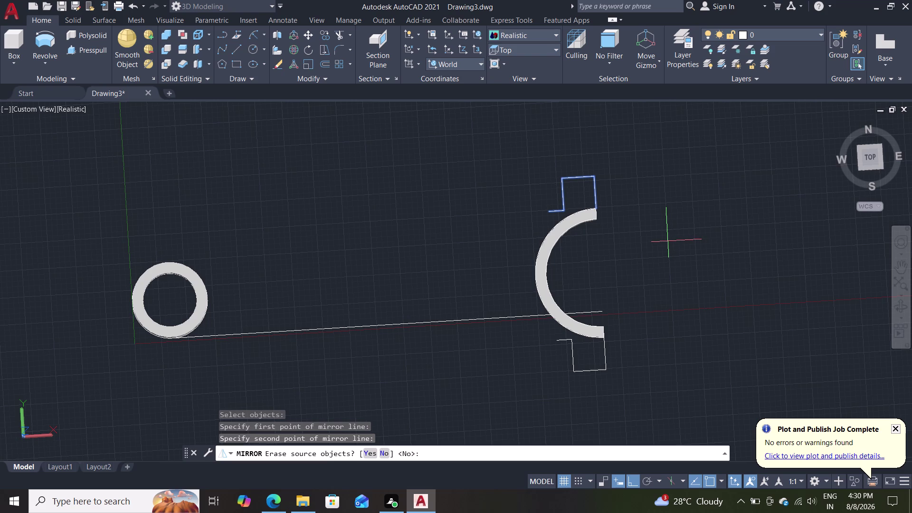
right_click(668, 241)
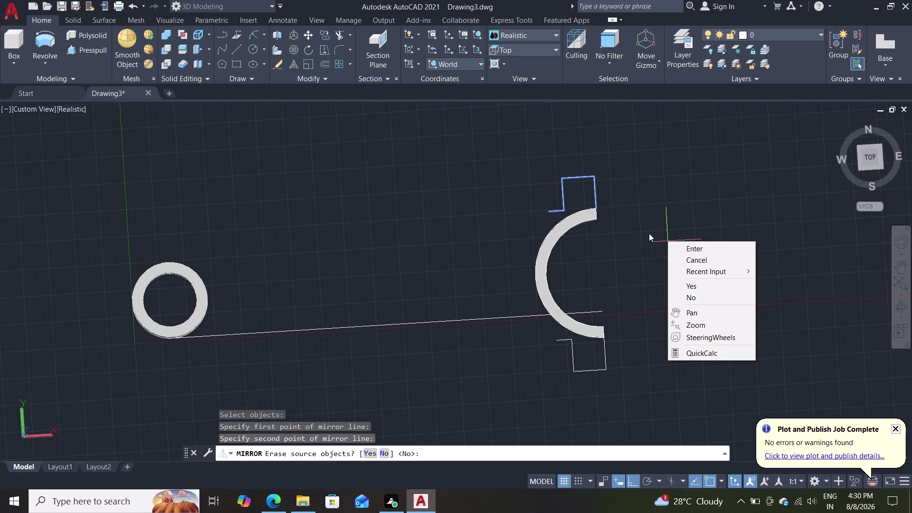
click(383, 455)
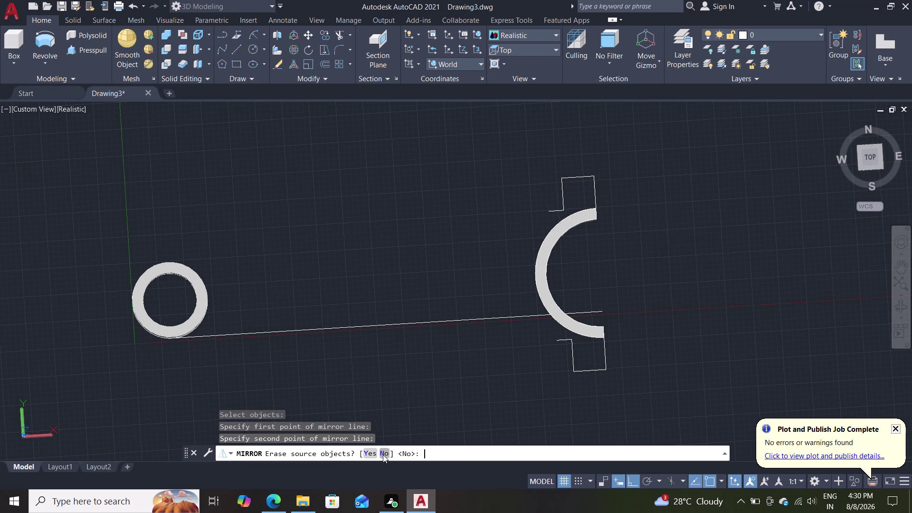
key(Escape)
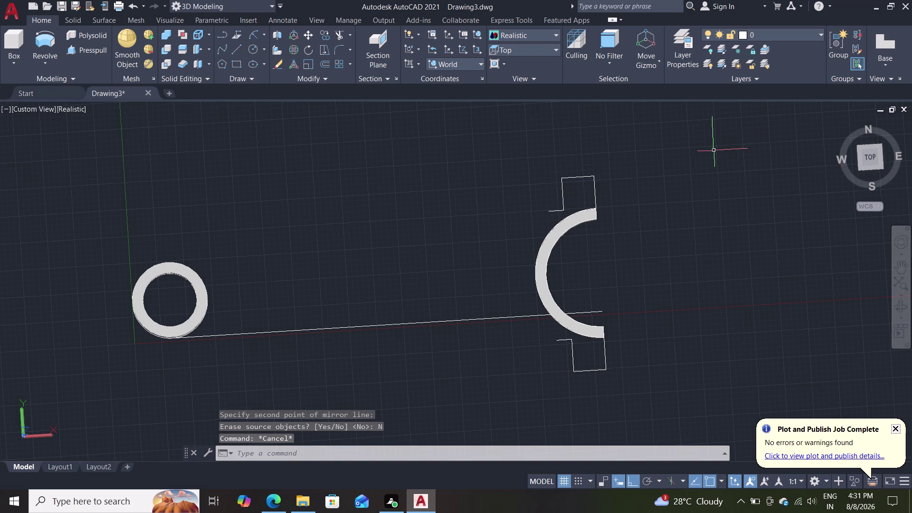
scroll(up, 3)
middle_drag(641, 269, 642, 267)
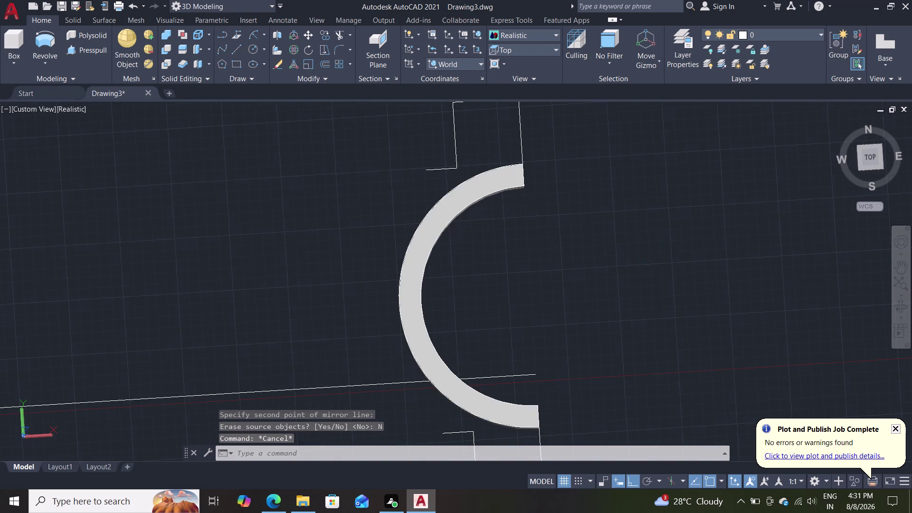
middle_drag(643, 267, 661, 183)
scroll(down, 3)
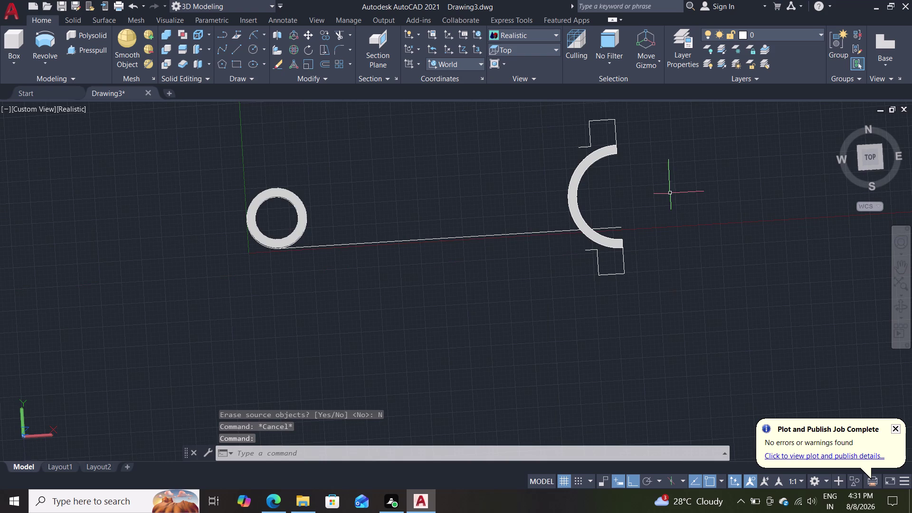
scroll(up, 3)
scroll(up, 3)
scroll(down, 3)
scroll(up, 3)
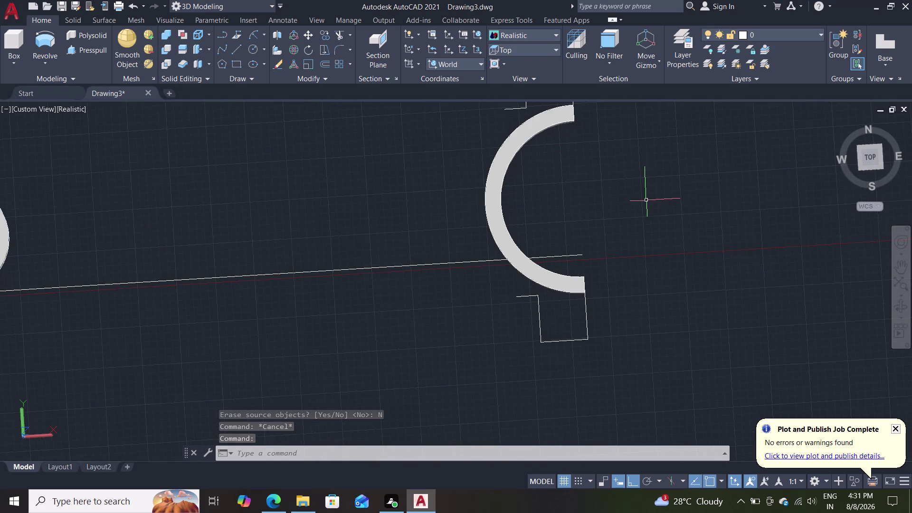
middle_drag(645, 200, 647, 235)
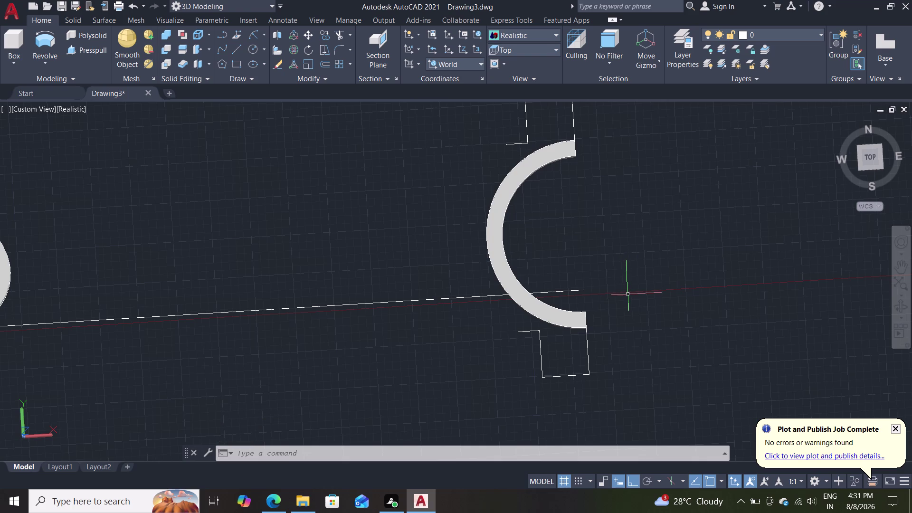
scroll(down, 3)
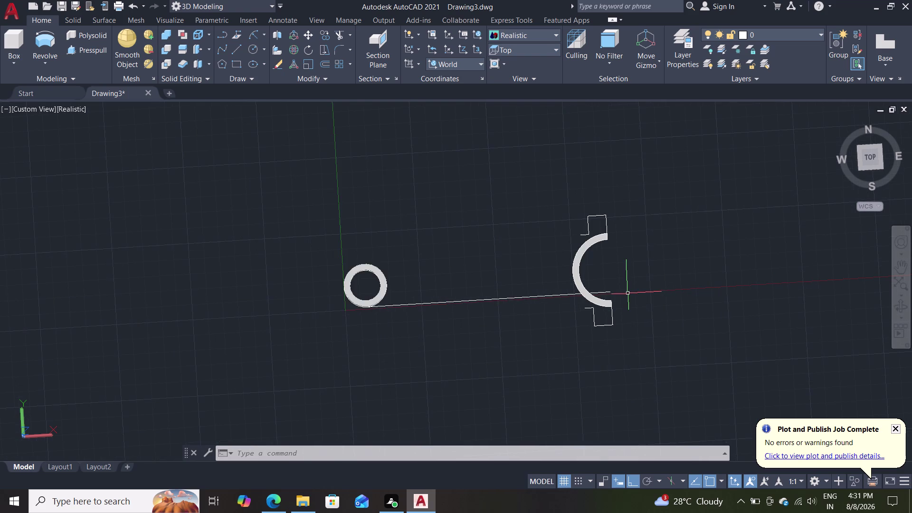
scroll(up, 3)
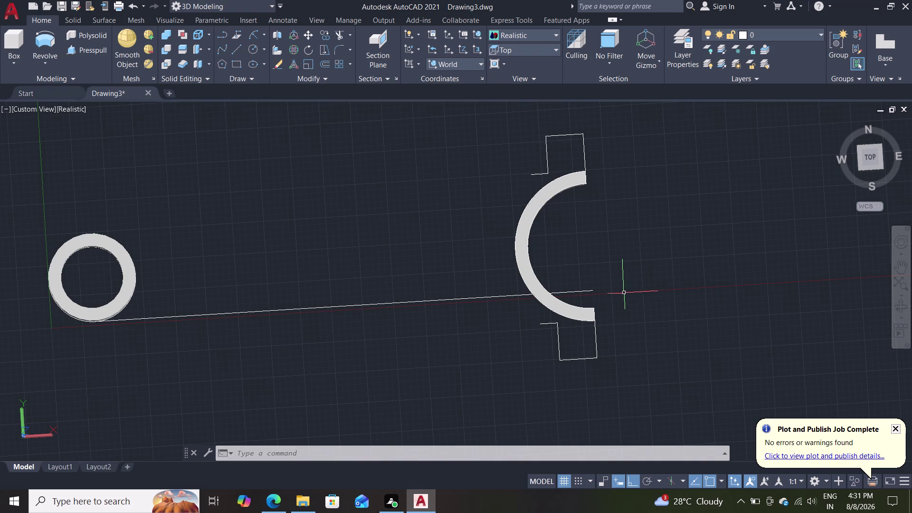
click(510, 53)
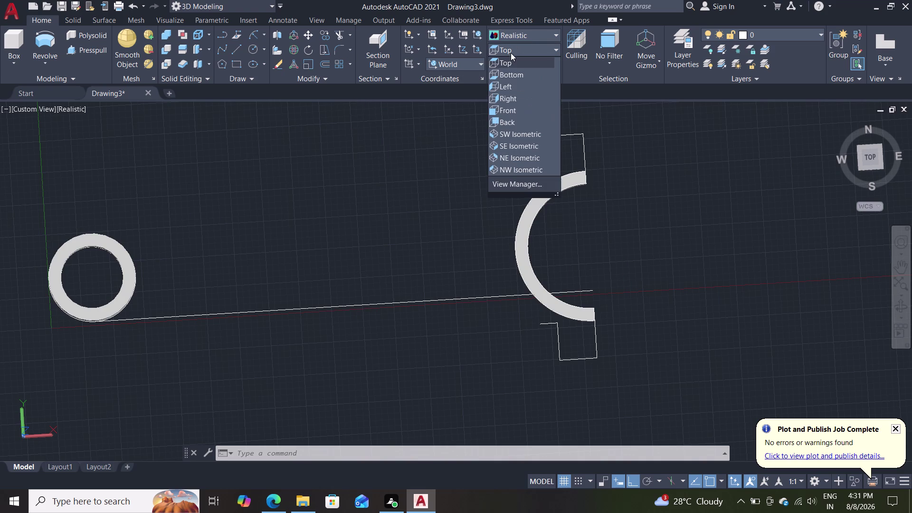
Switch to a preset view and draw a 200-unit line from the ring's centre.
click(508, 62)
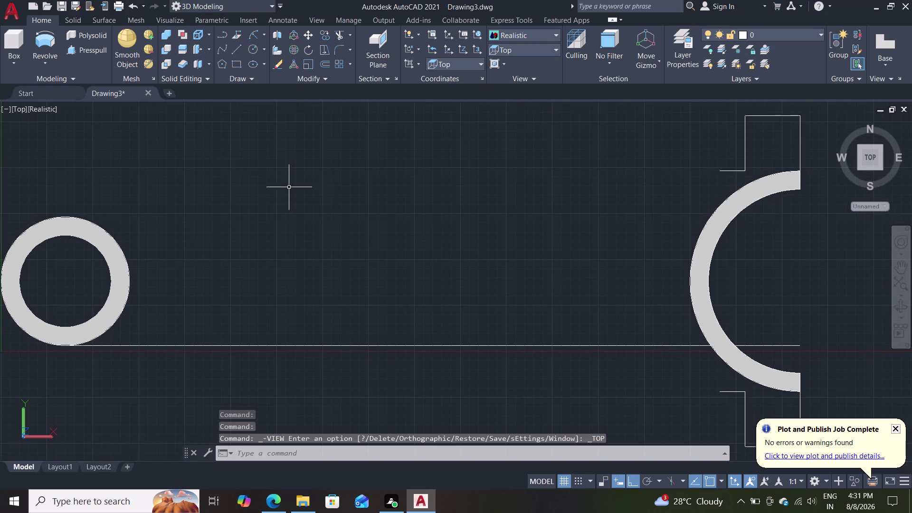
key(l)
key(Return)
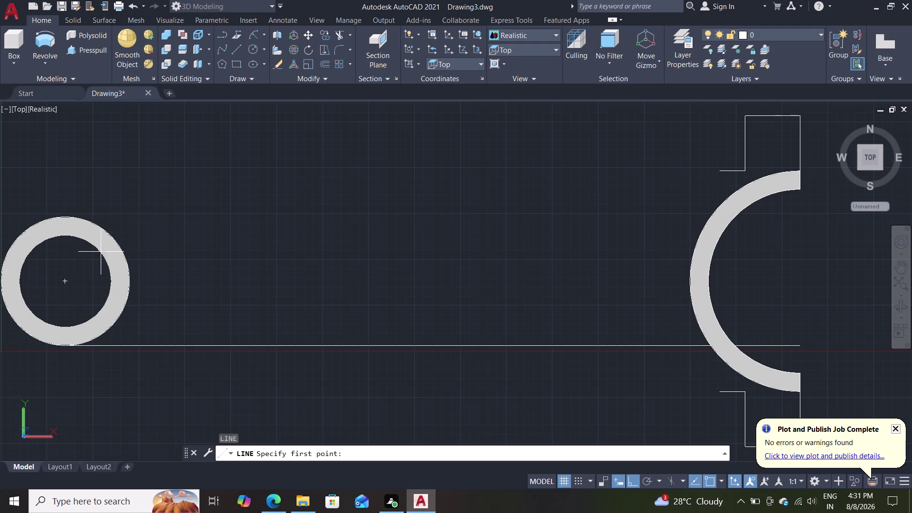
click(66, 282)
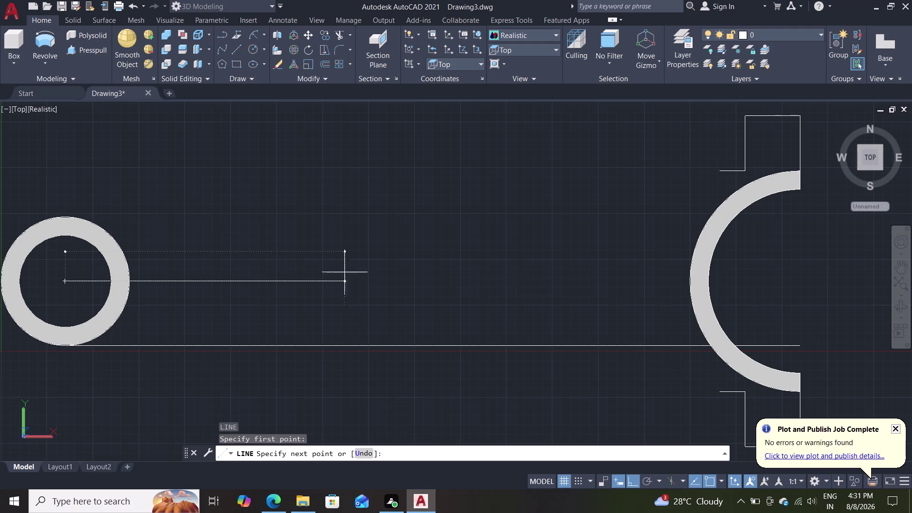
text(200)
double_click(440, 268)
key(Escape)
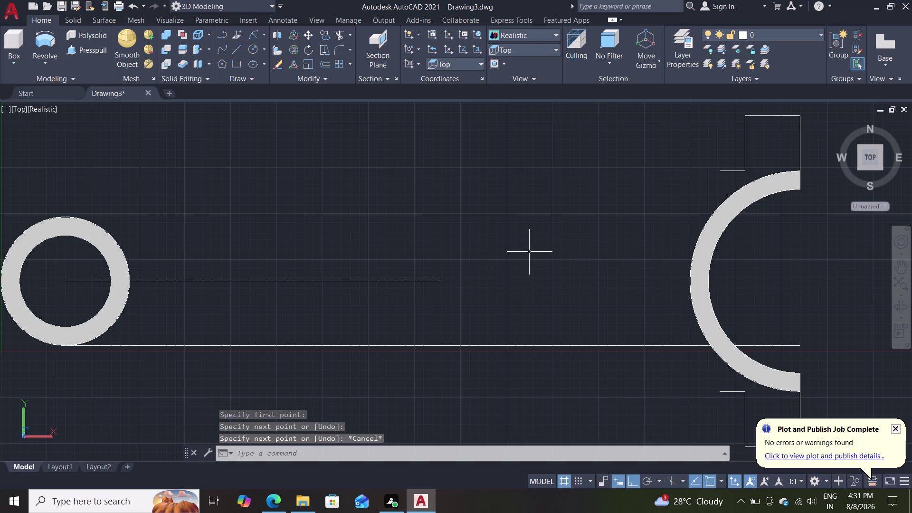
Delete that line and redraw a 200-unit line from the ring's centre.
click(434, 280)
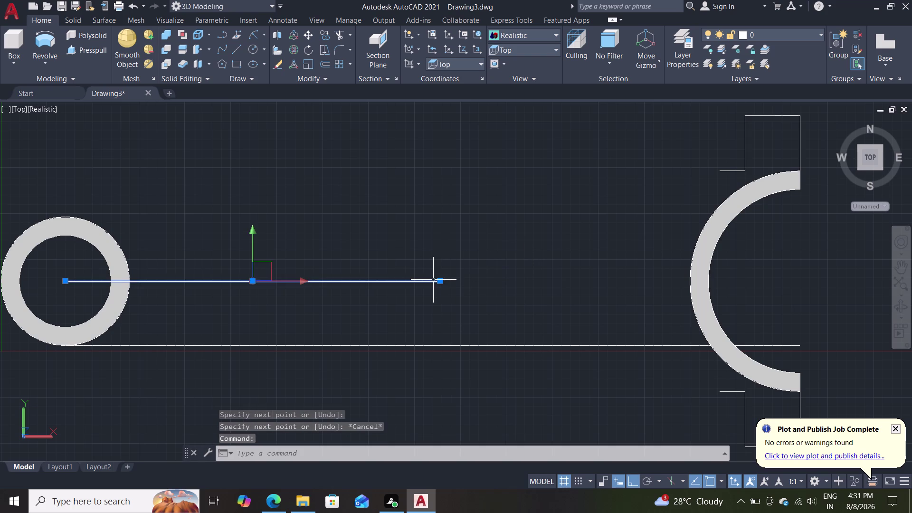
key(Delete)
key(l)
key(Return)
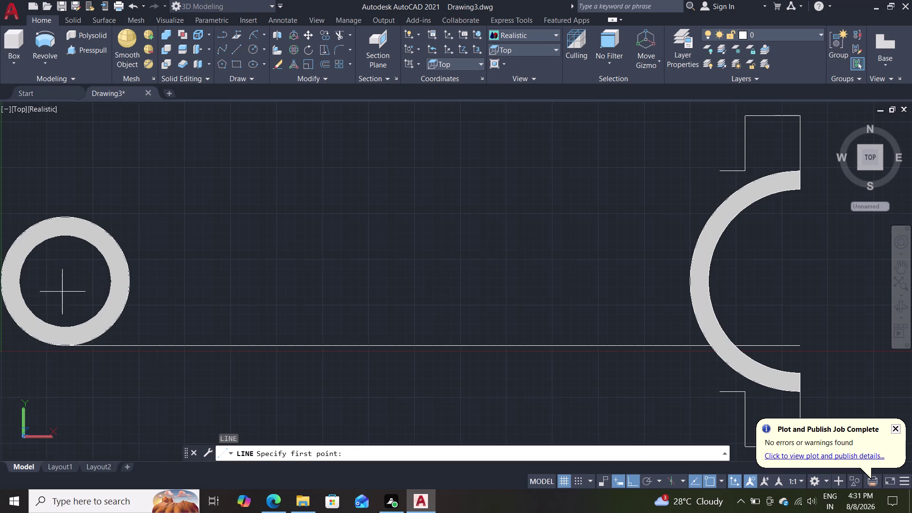
click(64, 282)
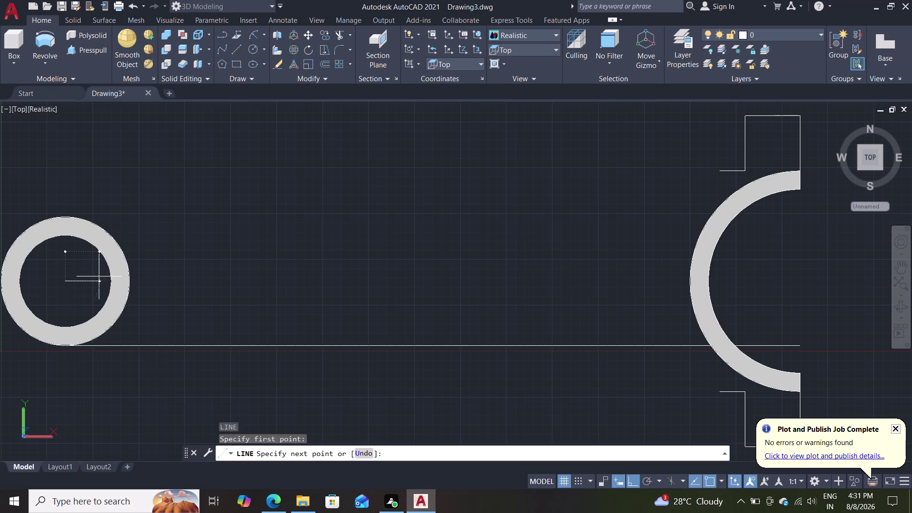
text(200)
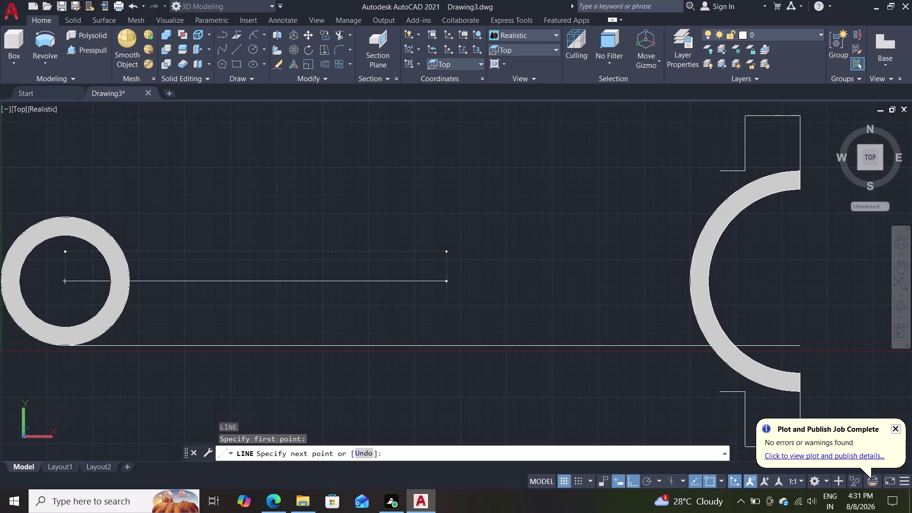
key(Return)
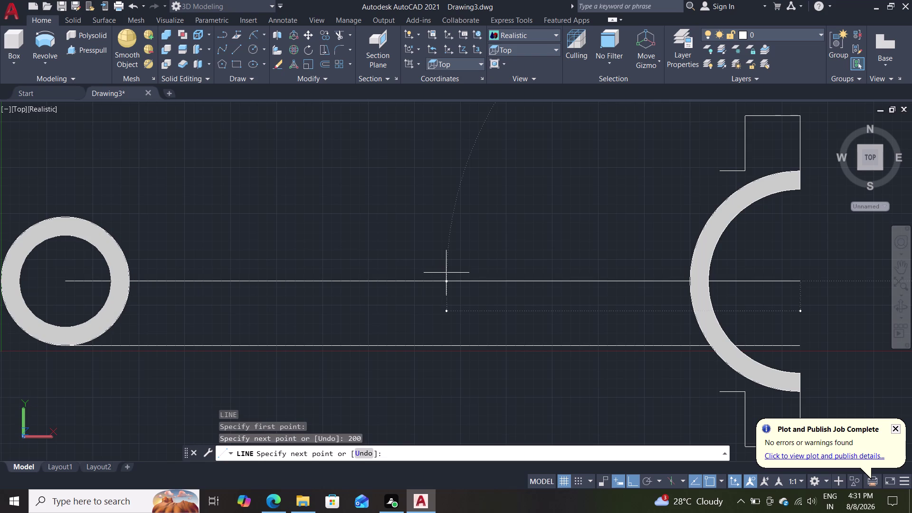
key(Escape)
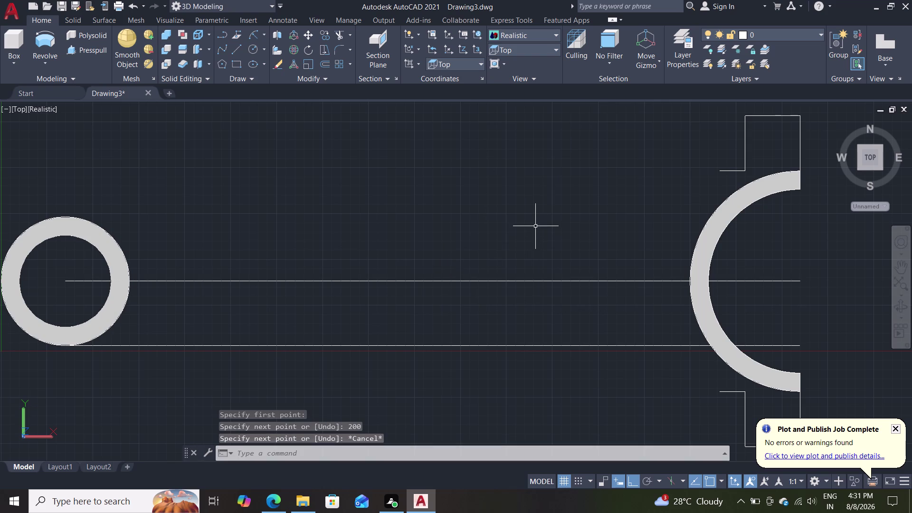
double_click(605, 480)
click(605, 480)
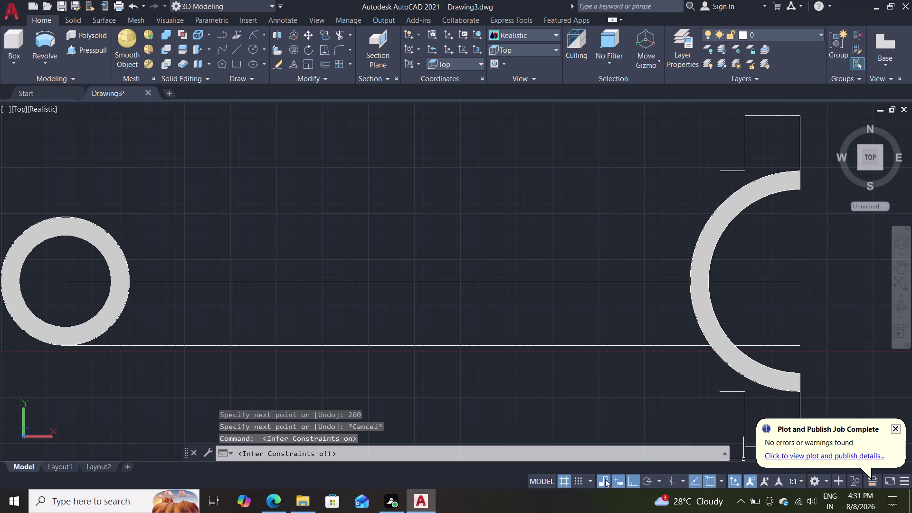
key(F12)
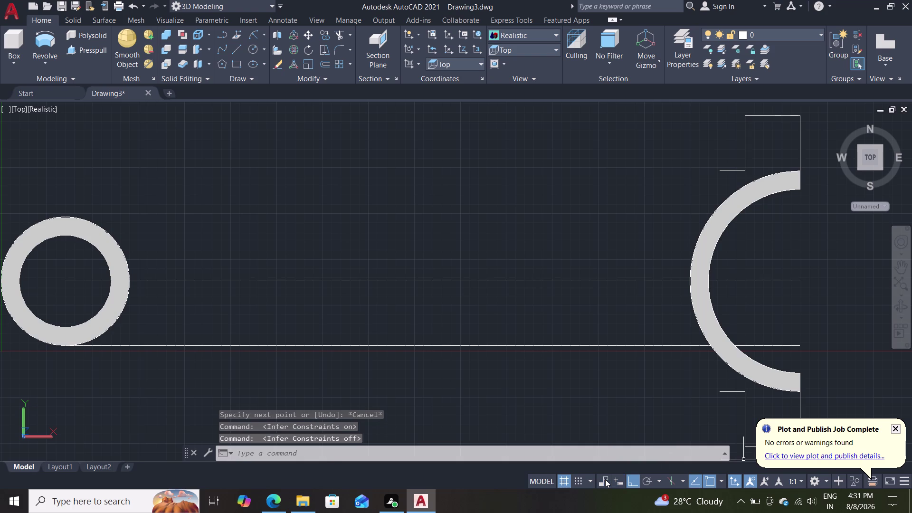
key(F12)
scroll(down, 3)
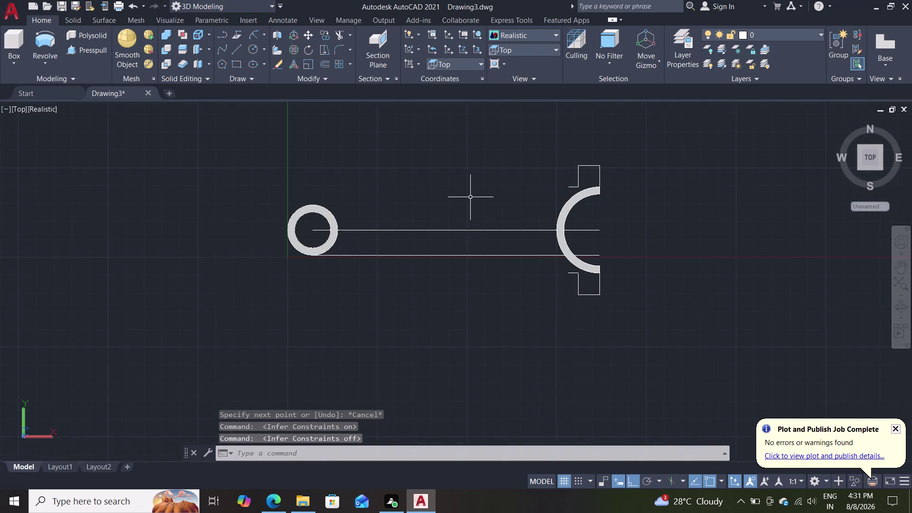
scroll(up, 3)
click(459, 205)
double_click(463, 203)
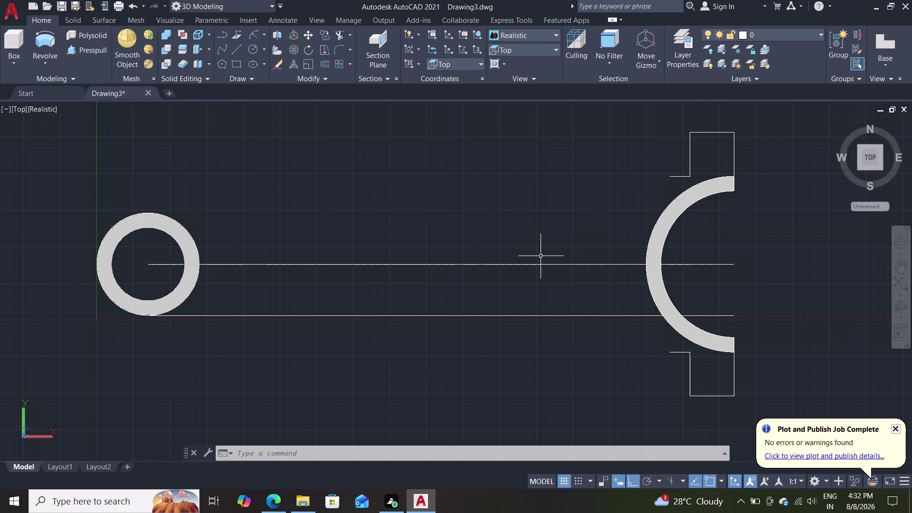
Draw a line from the ring centre 40 right, 7.5 up, then 15 down.
key(l)
key(Return)
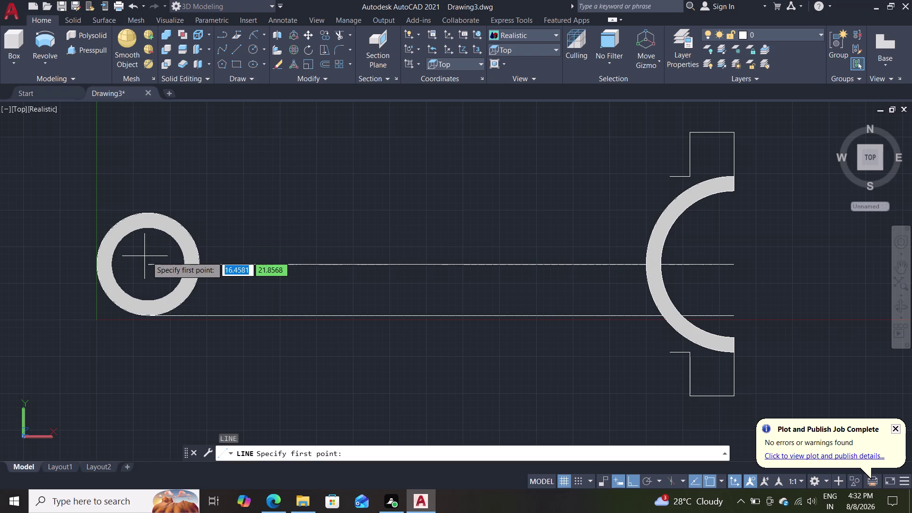
click(149, 264)
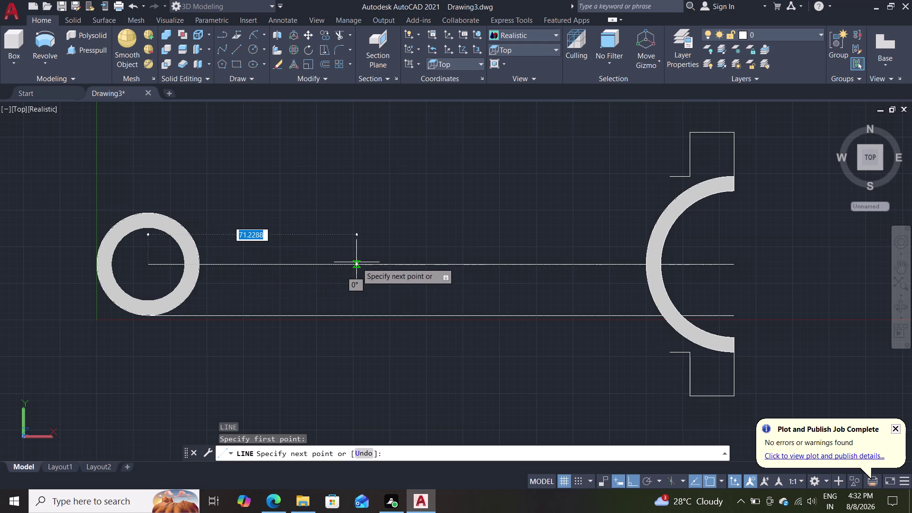
text(40)
key(Return)
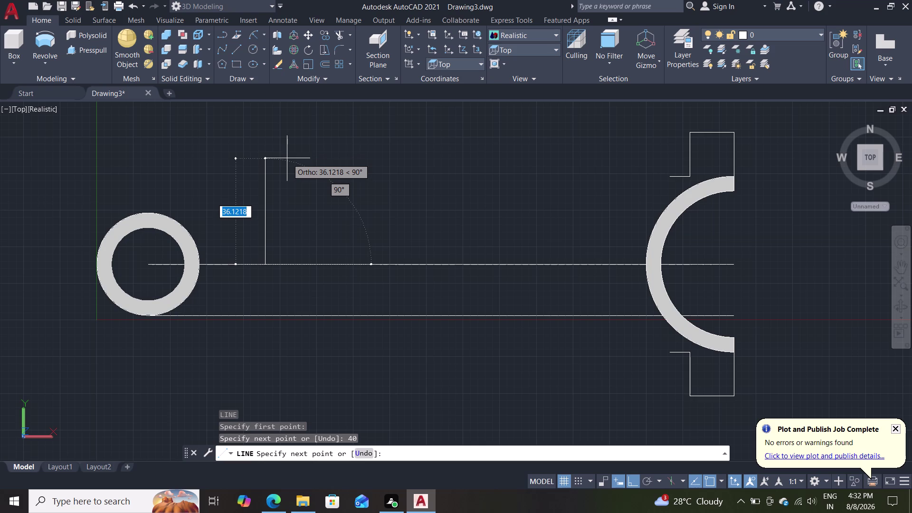
text(7)
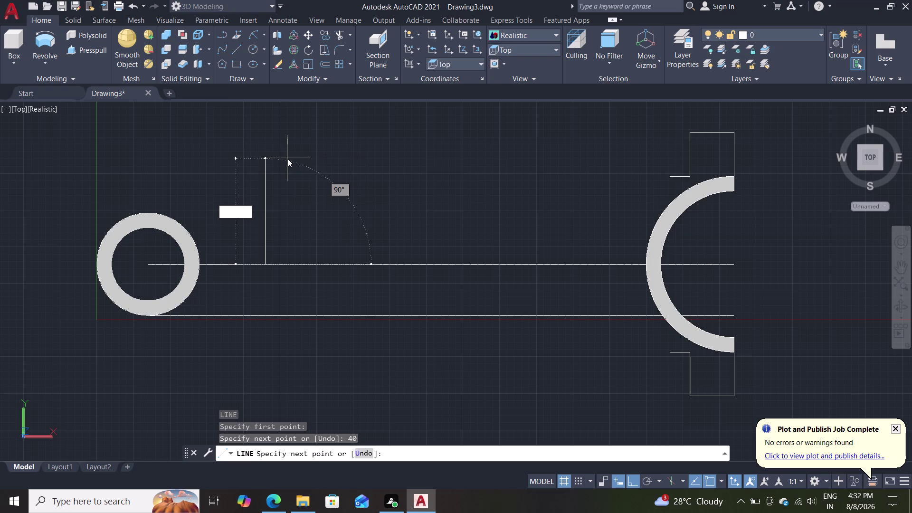
text(.5)
key(Return)
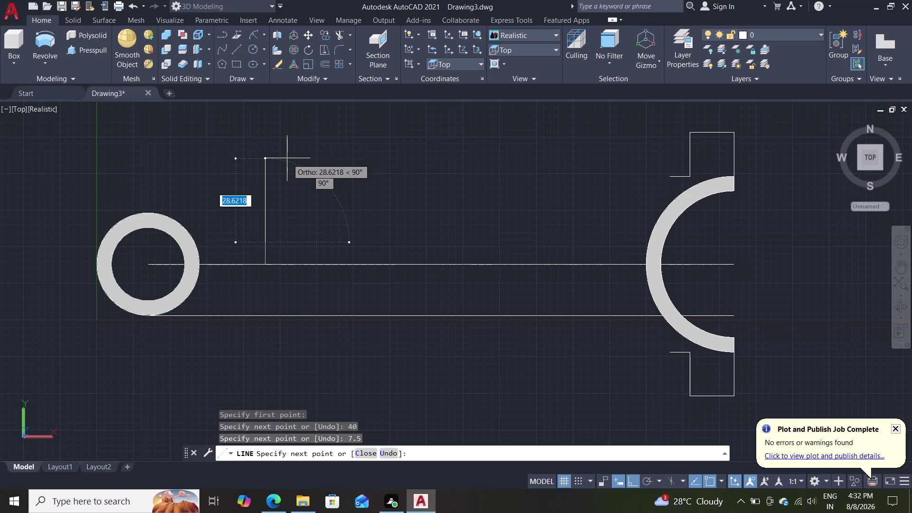
text(15)
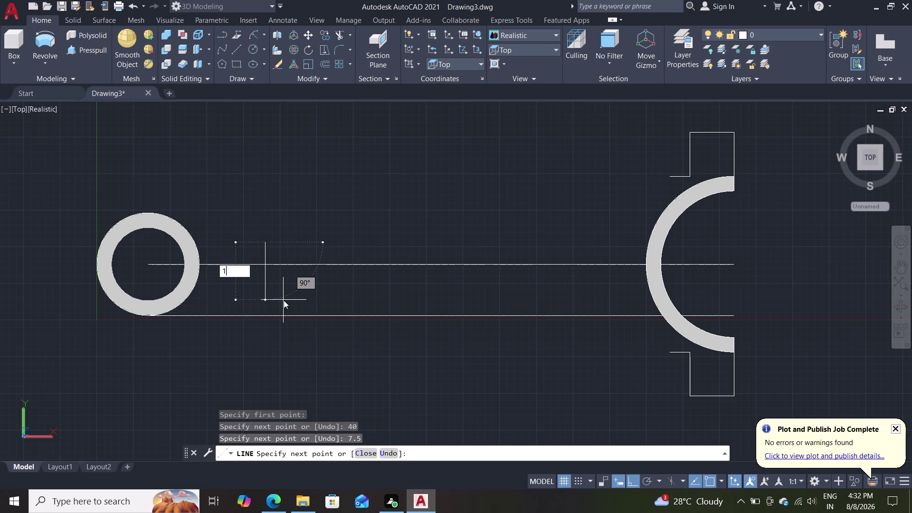
key(Return)
key(Escape)
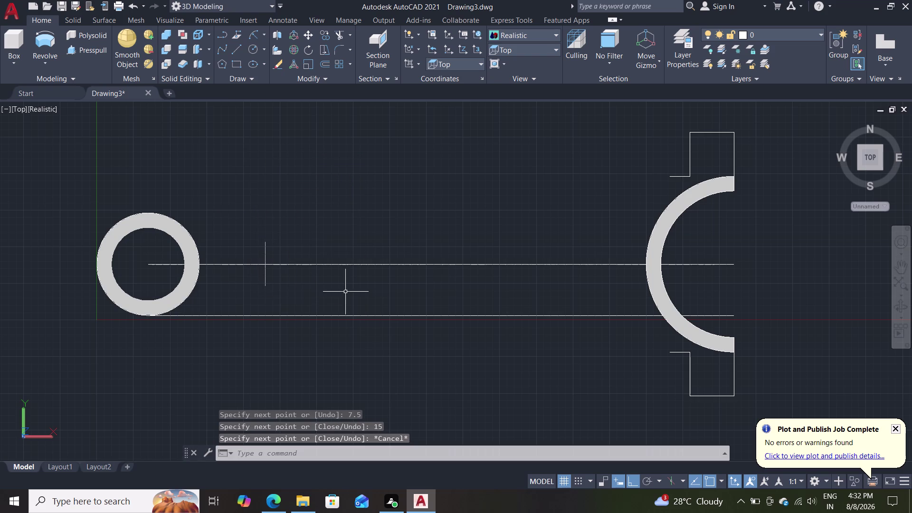
middle_drag(336, 297, 341, 288)
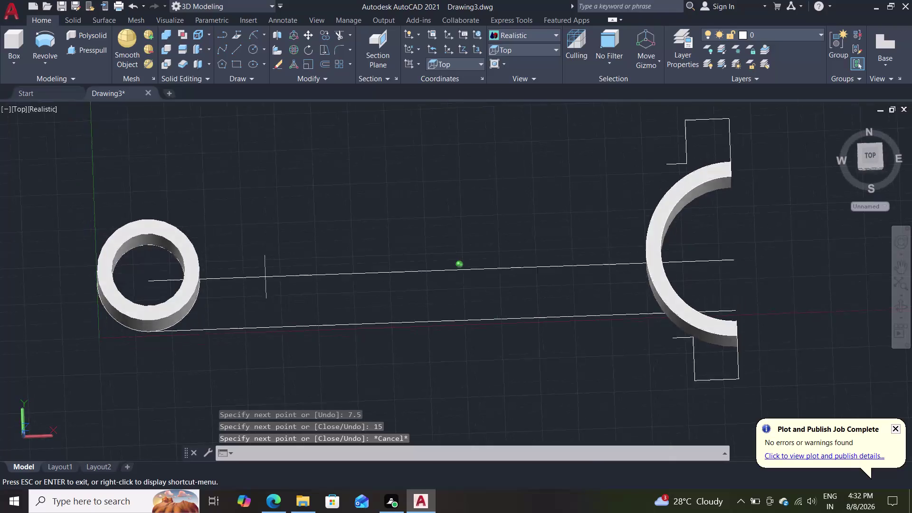
middle_drag(341, 288, 343, 342)
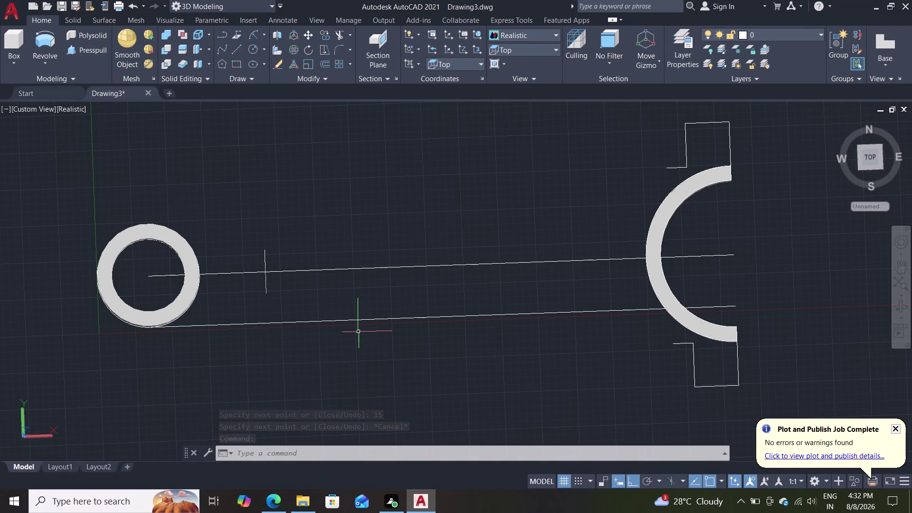
click(500, 49)
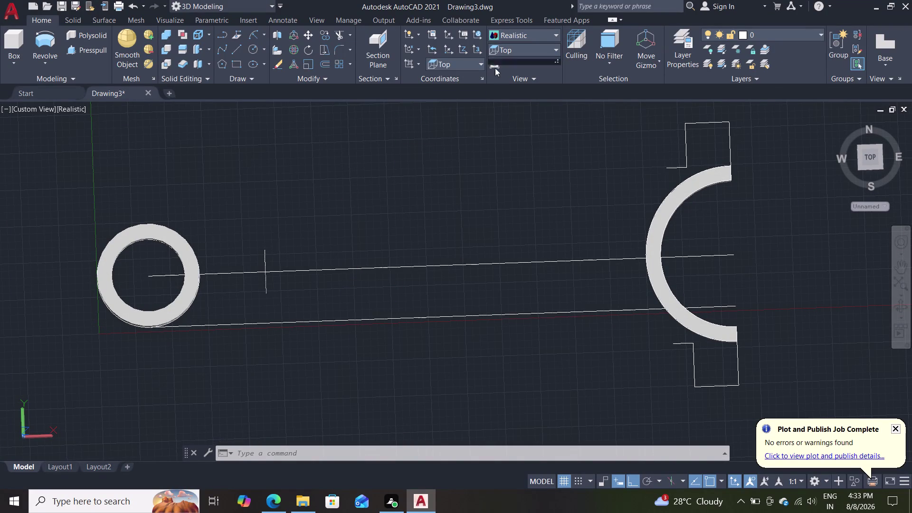
click(512, 65)
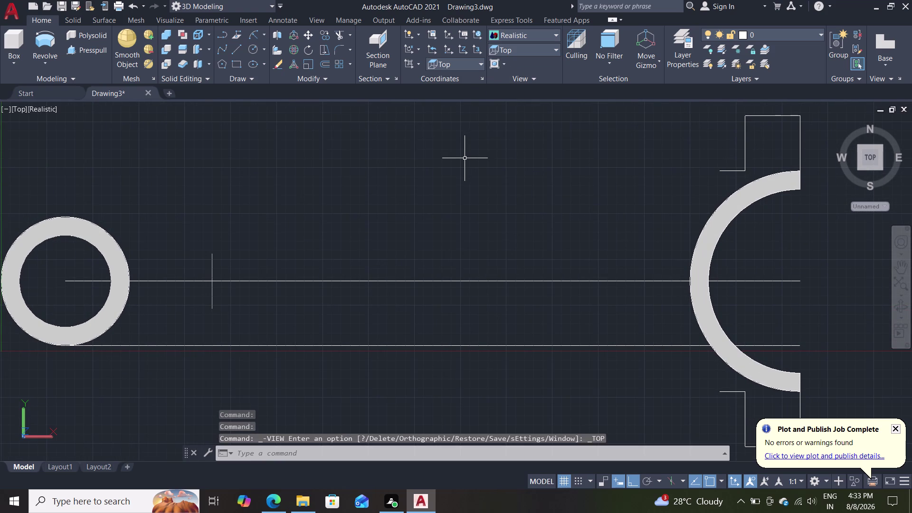
Draw a 100-unit line along the centre line from the ring's centre.
key(l)
key(Return)
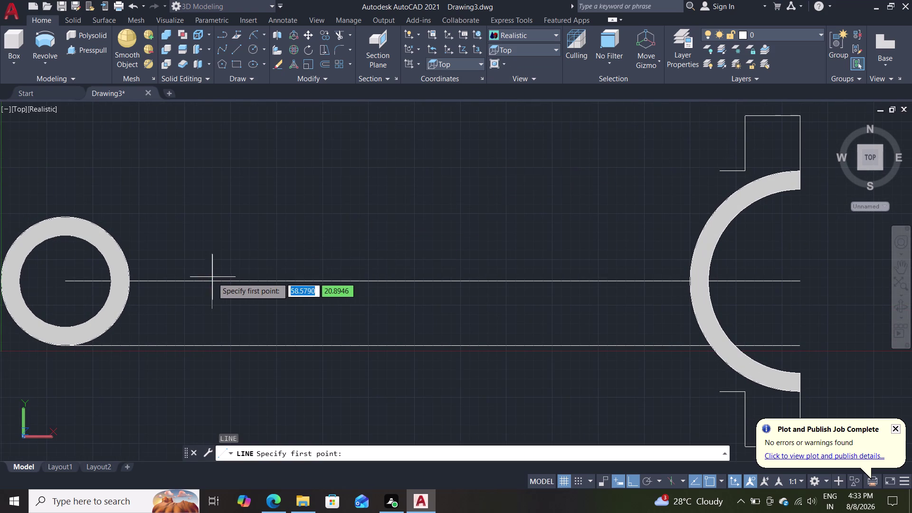
click(211, 279)
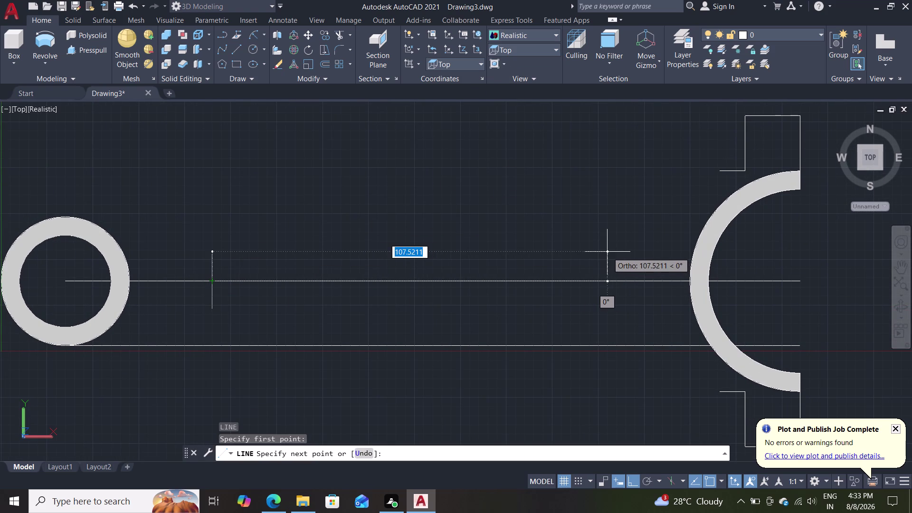
text(100)
key(Return)
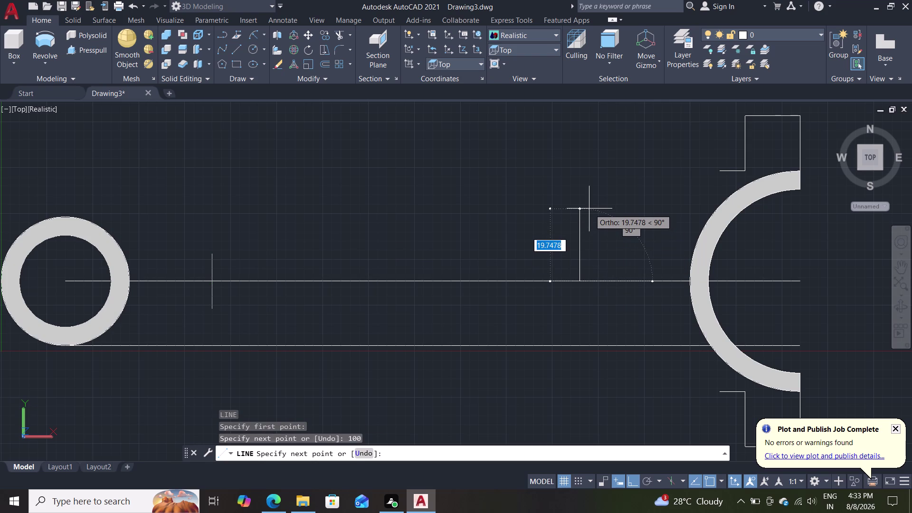
key(Escape)
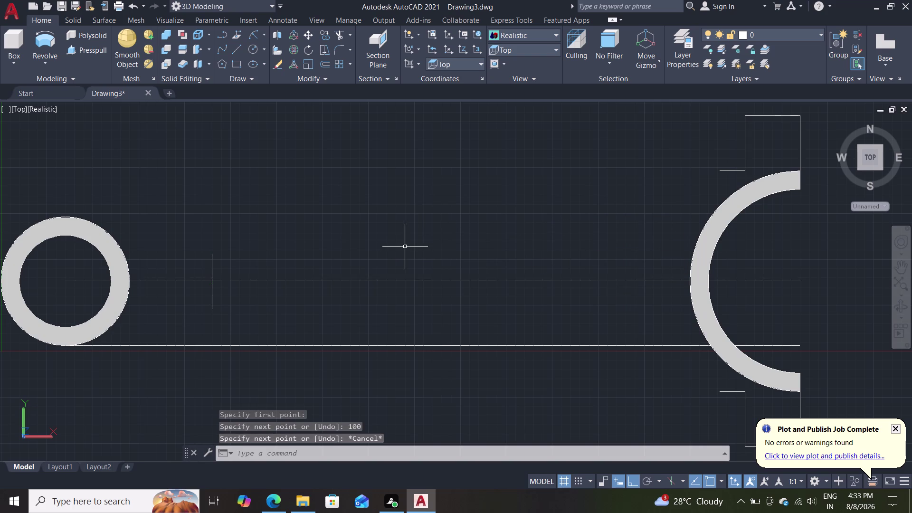
text(co)
key(Return)
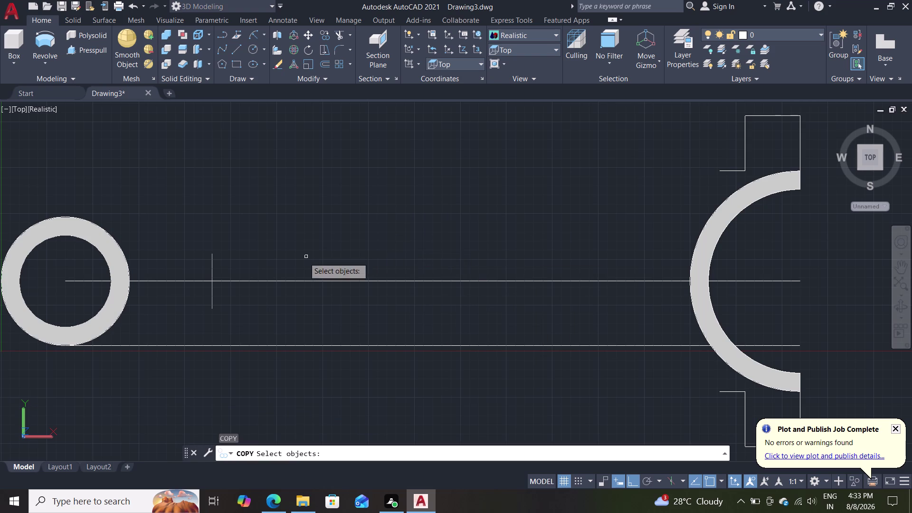
Copy the 15-unit vertical line 100 units further right along the centre line.
click(212, 269)
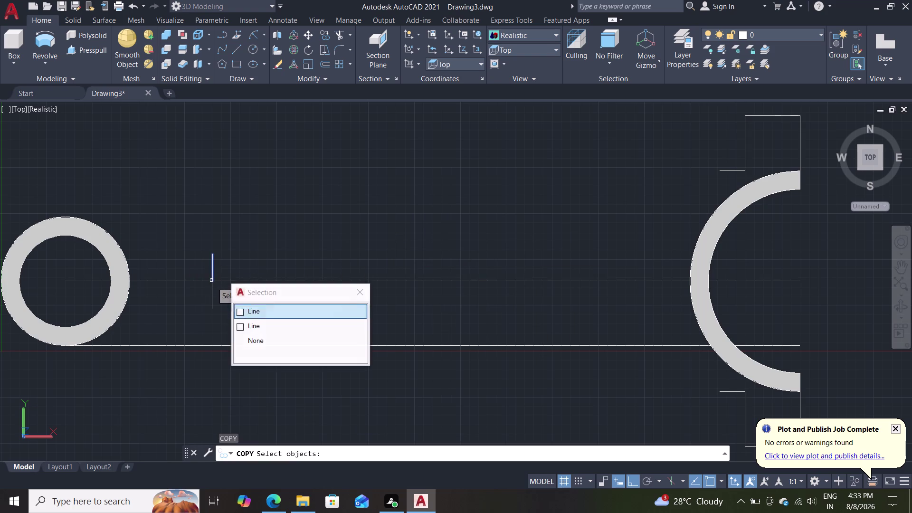
click(246, 330)
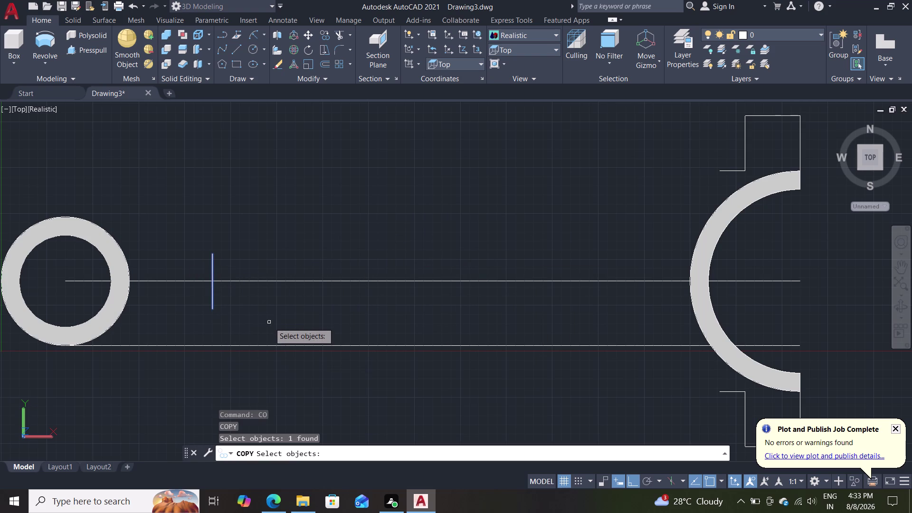
key(Return)
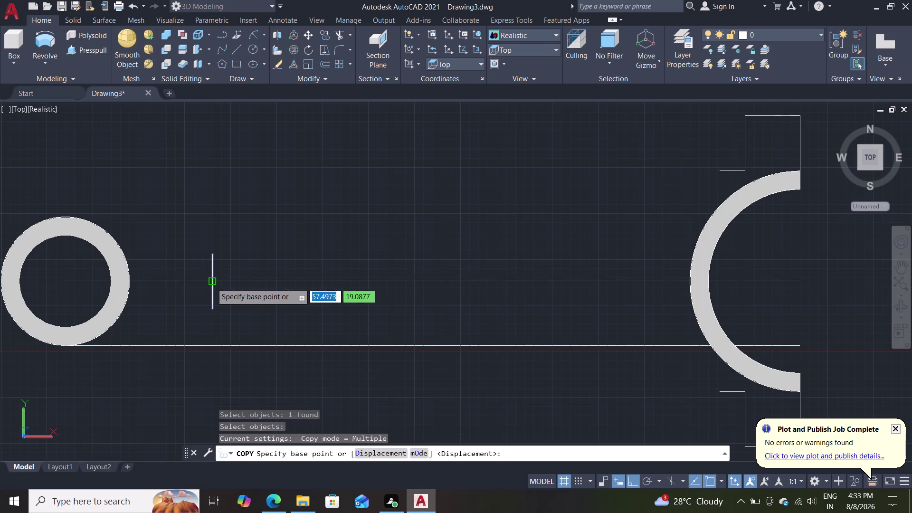
double_click(212, 283)
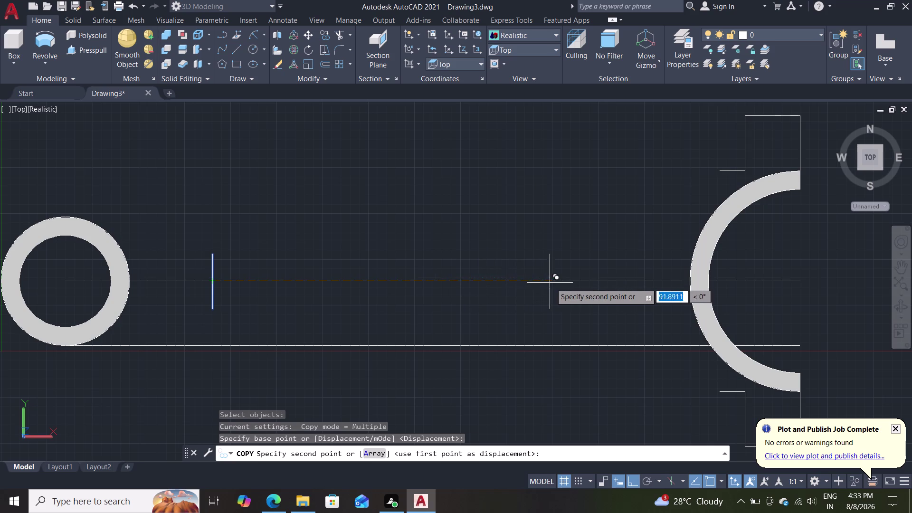
click(581, 283)
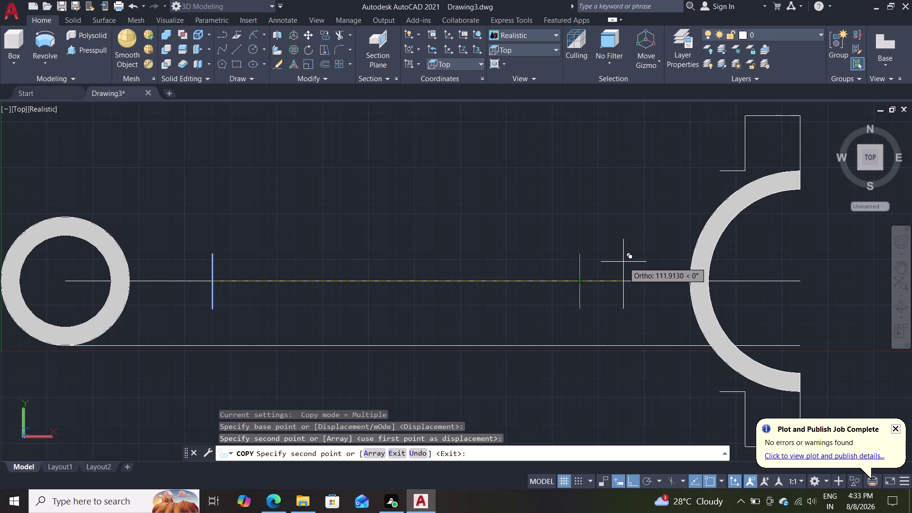
key(Return)
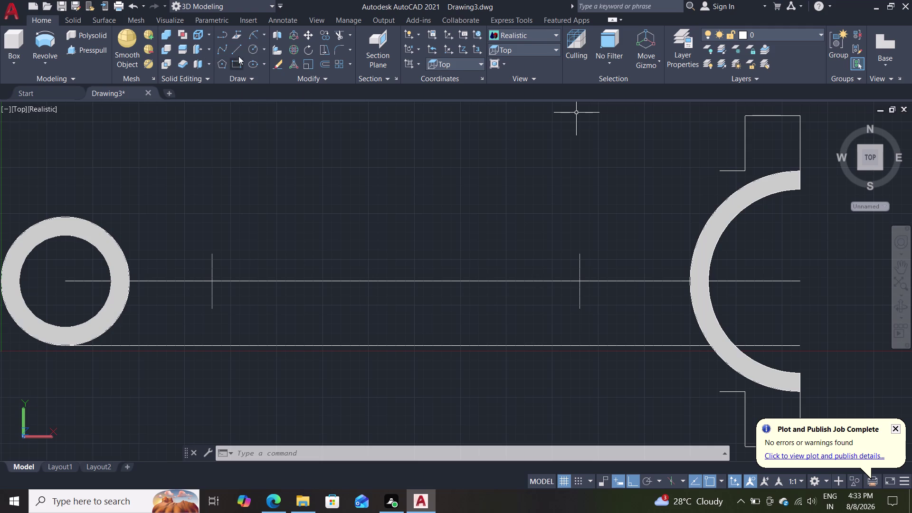
Draw a radius-7.5 start-end-radius arc between the left vertical line's top and bottom ends.
click(264, 50)
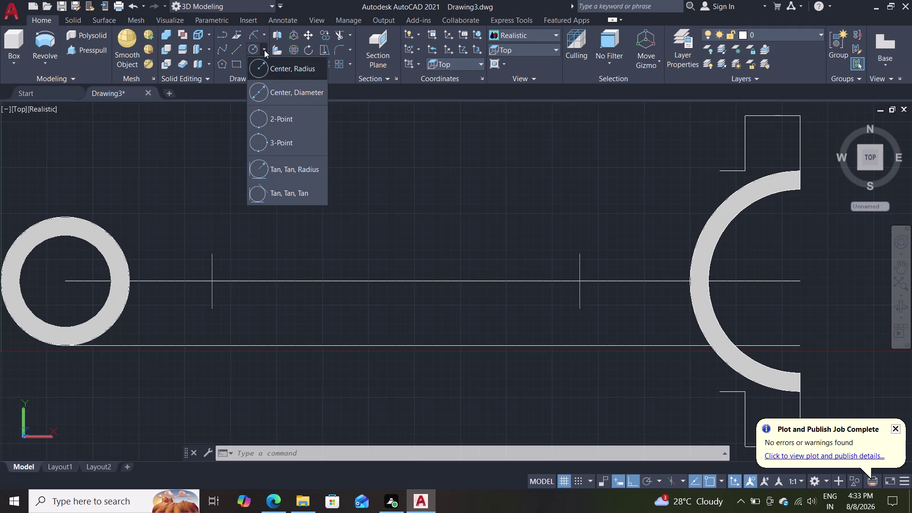
click(264, 48)
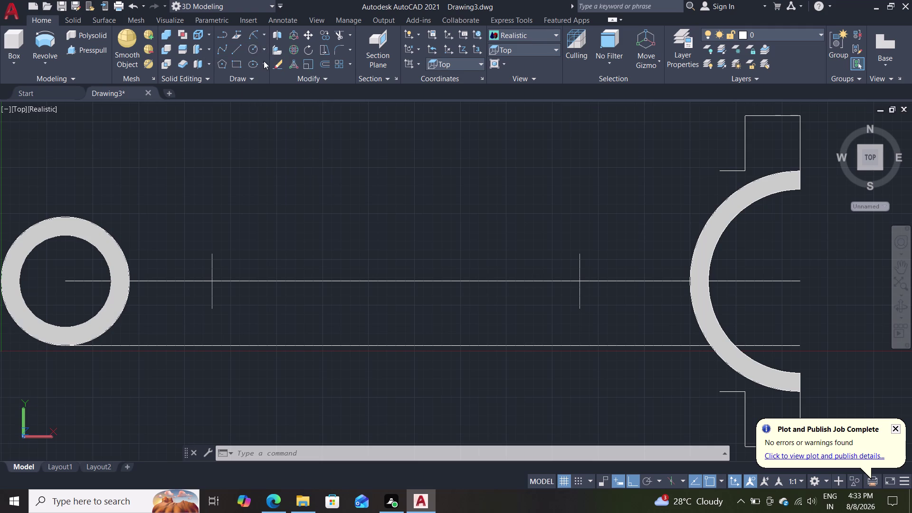
click(266, 38)
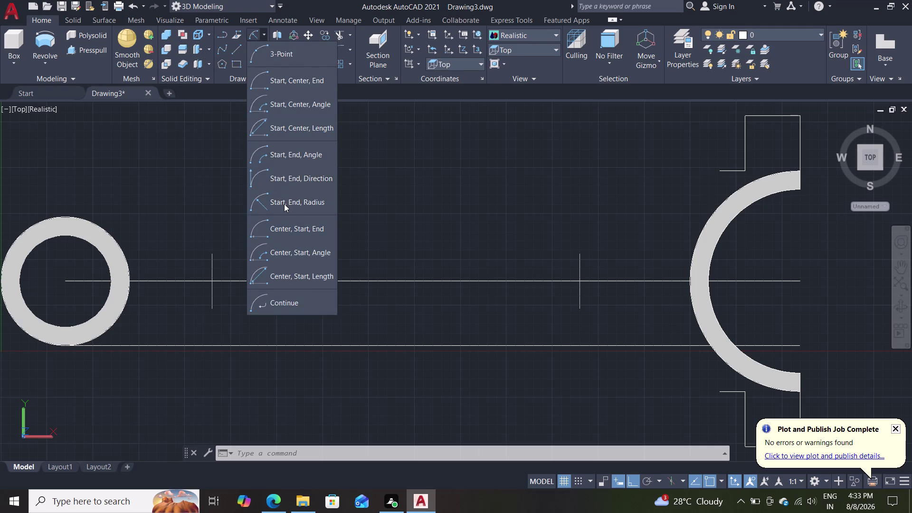
click(284, 204)
click(214, 256)
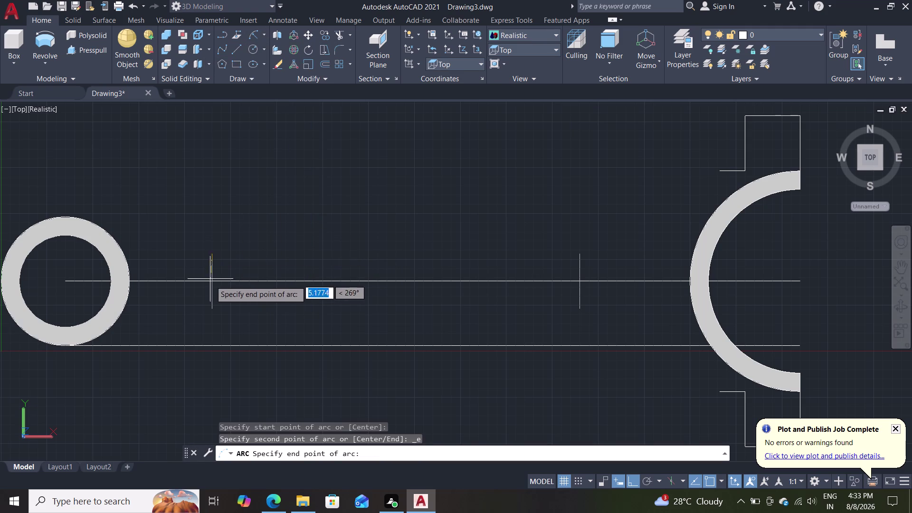
click(213, 310)
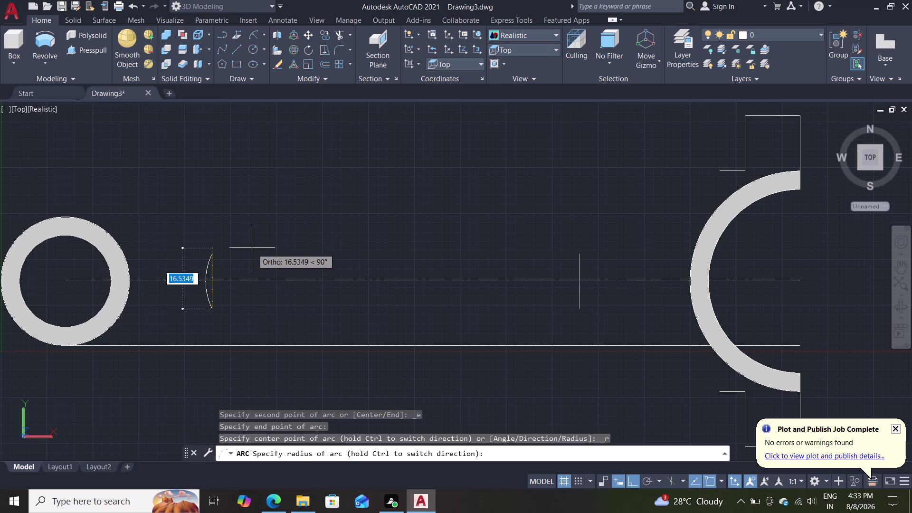
text(7.5)
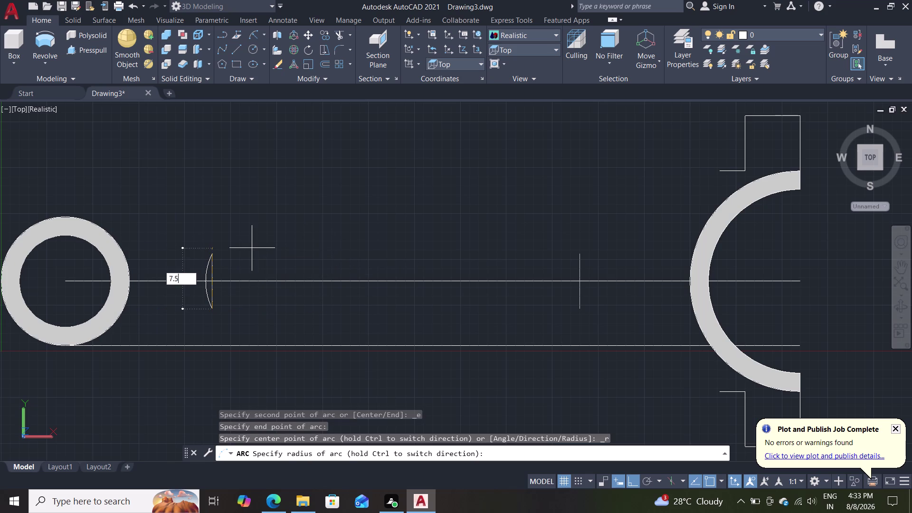
key(Return)
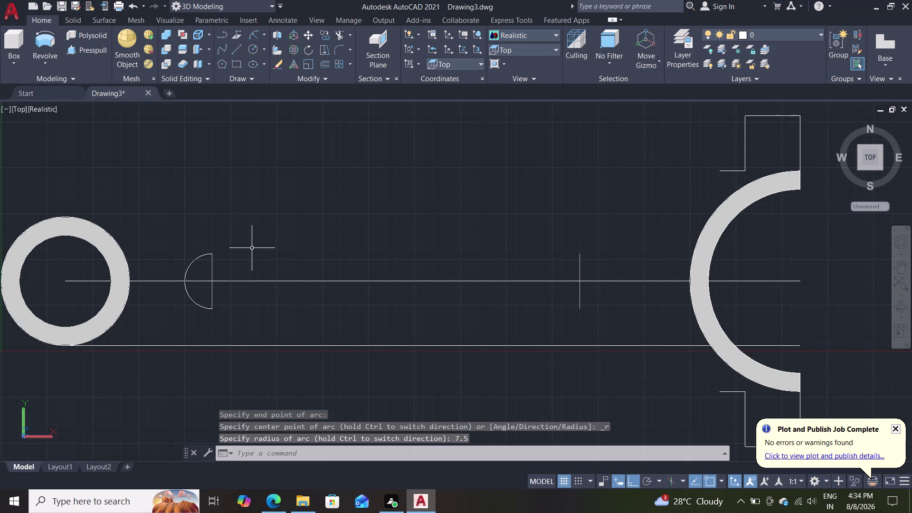
text(m)
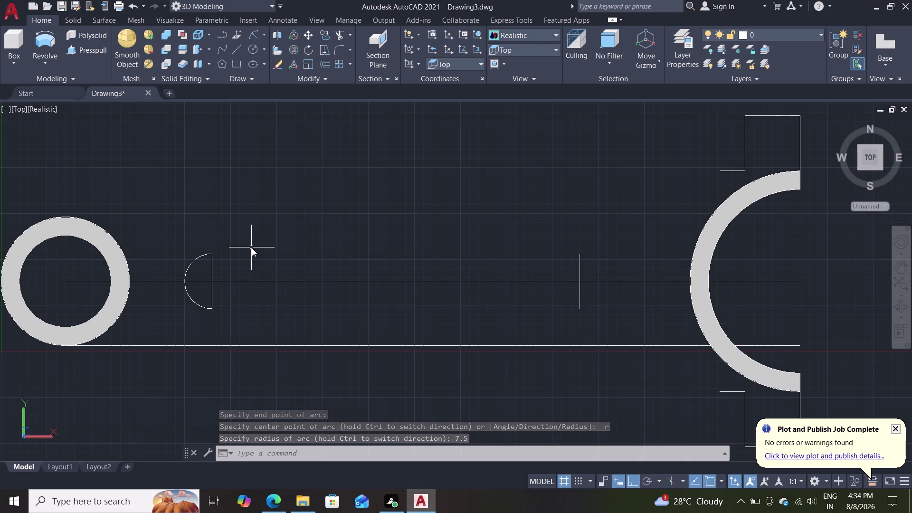
text(i)
key(Return)
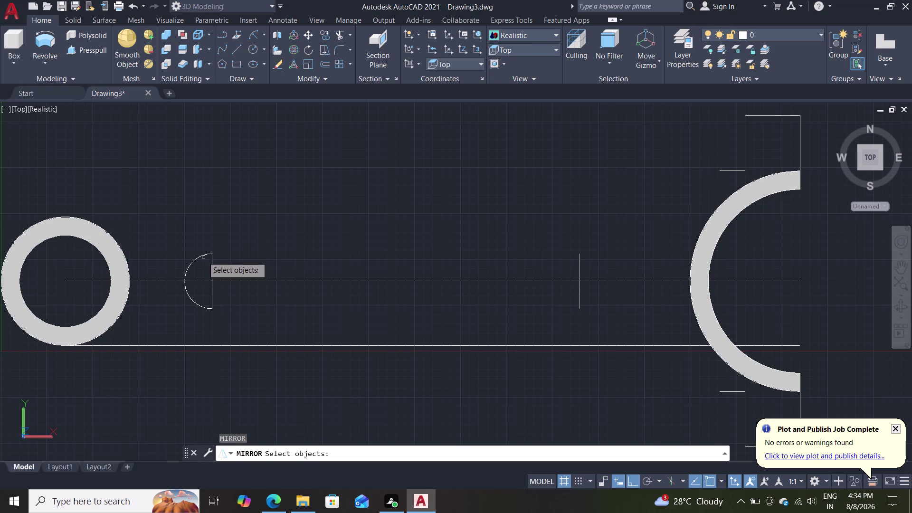
Mirror the radius-7.5 arc about an axis midway along the centre line, keeping the original.
click(202, 256)
key(Return)
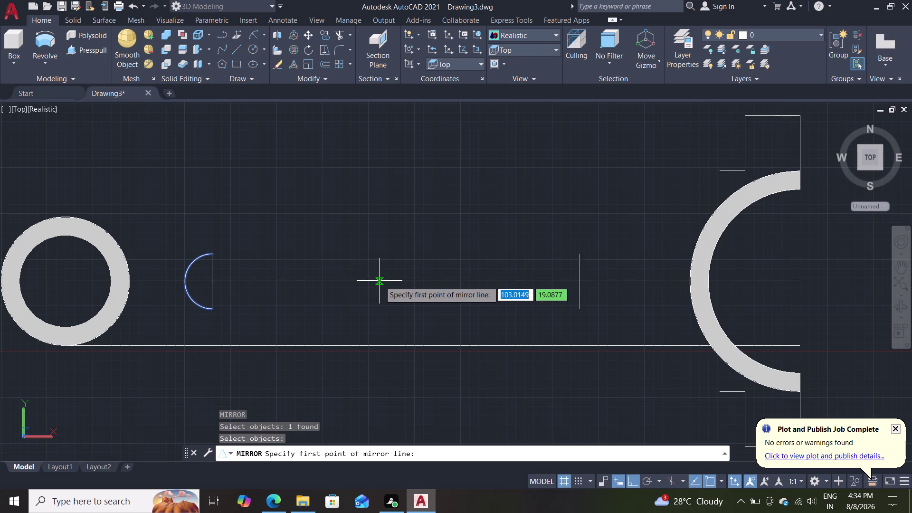
click(399, 283)
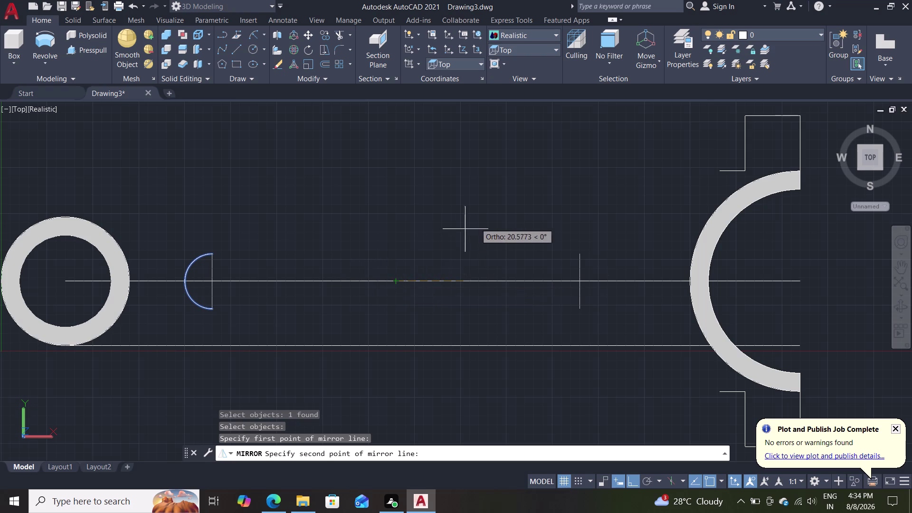
click(361, 214)
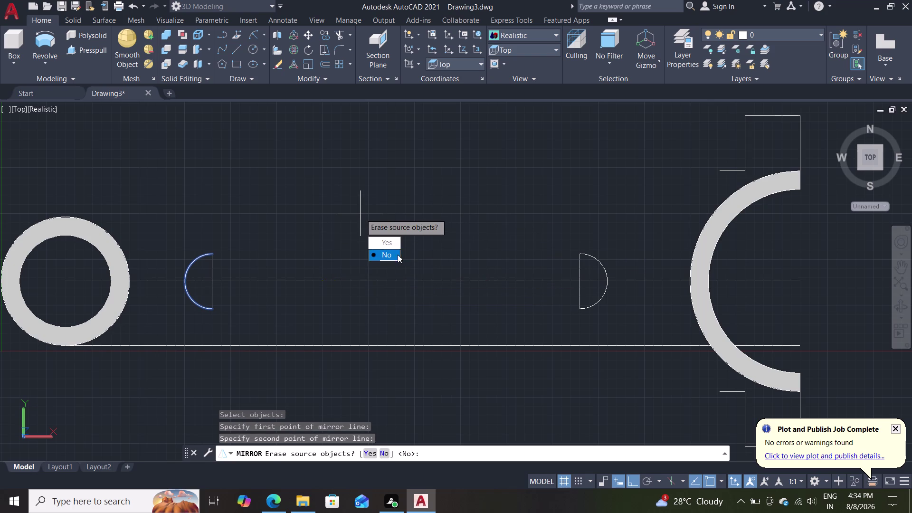
drag(377, 258, 361, 214)
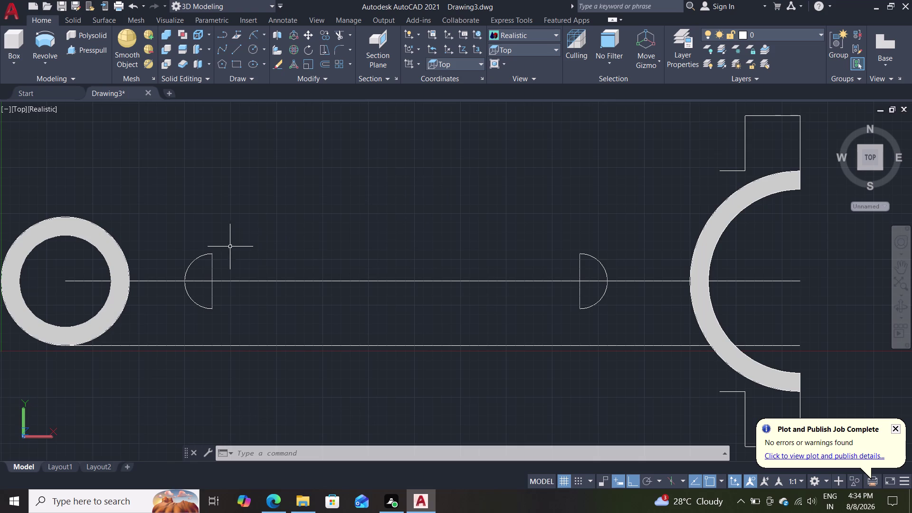
Erase the left and right 15-unit vertical crossing lines.
double_click(213, 265)
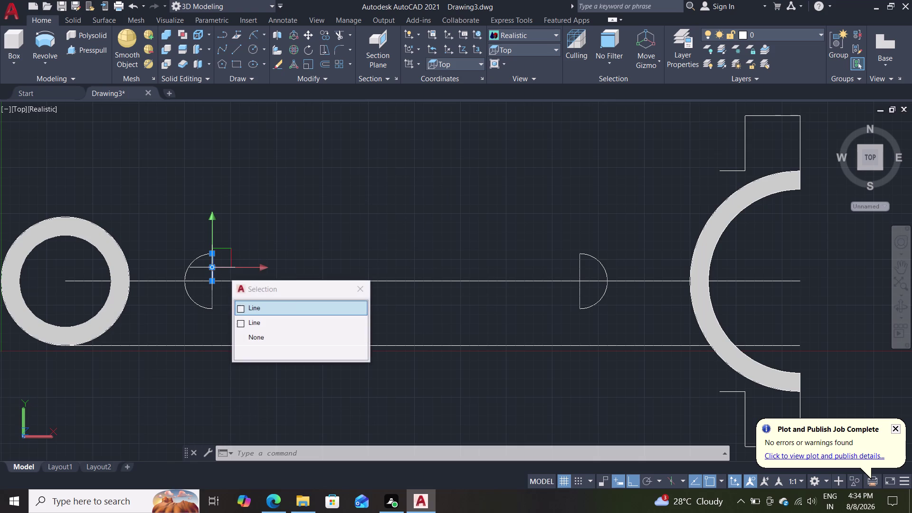
key(Delete)
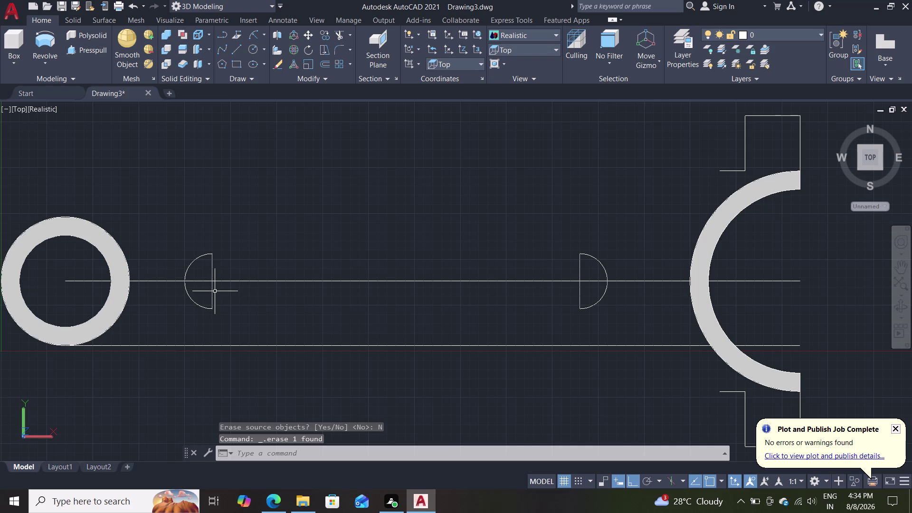
click(215, 292)
click(209, 292)
key(Delete)
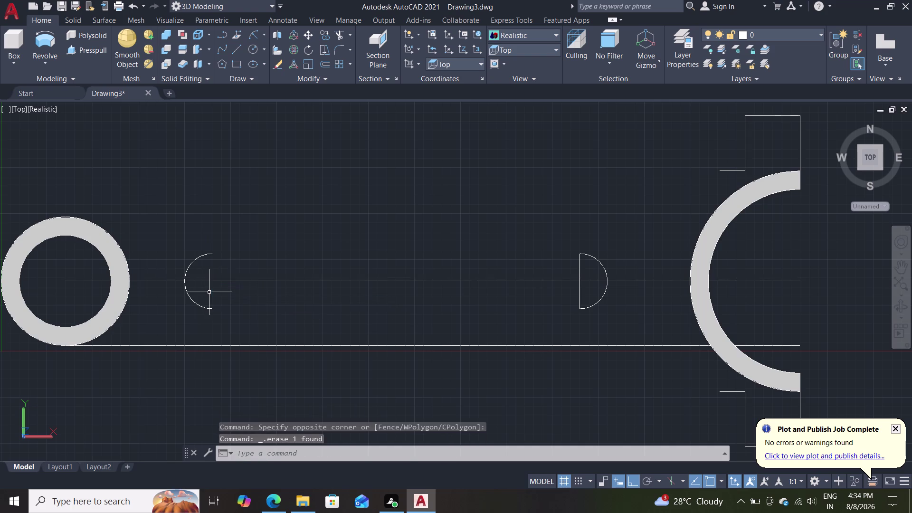
click(583, 266)
click(580, 264)
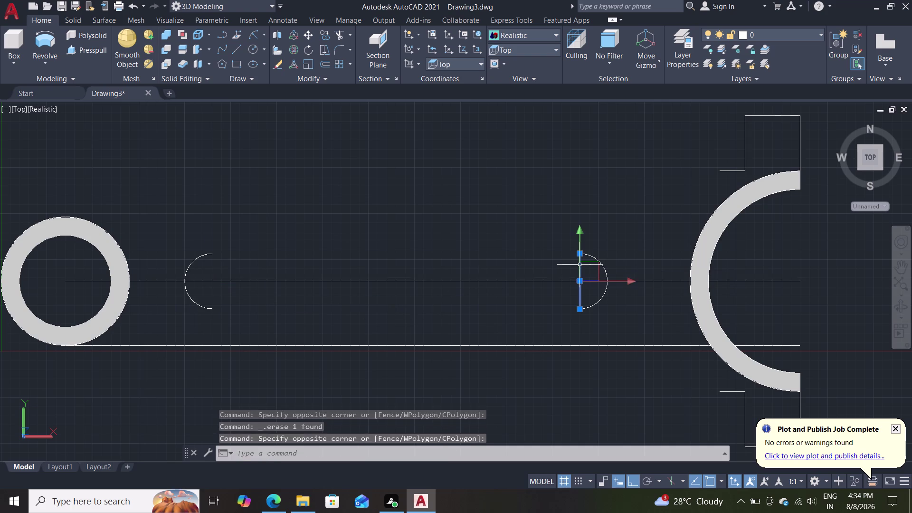
key(Delete)
Start a new line at the left arc's top end.
key(l)
key(Return)
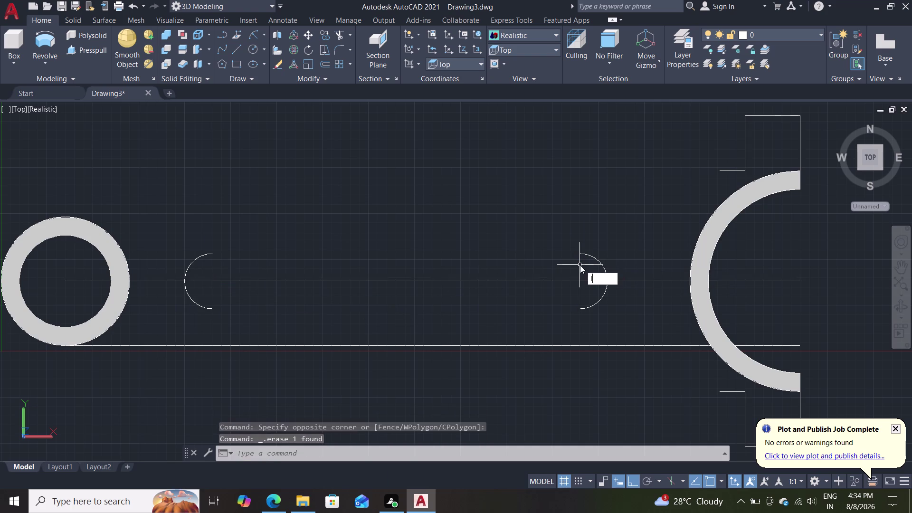
click(212, 252)
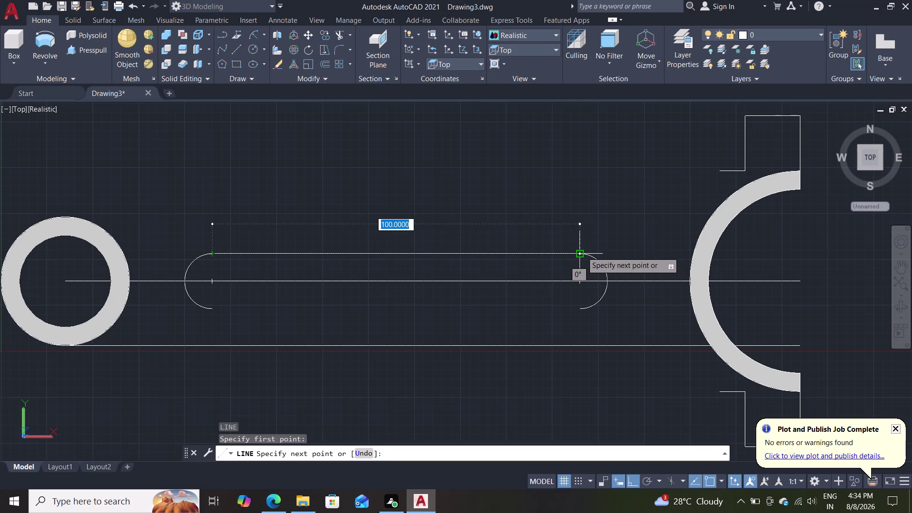
Finish the top line at the right arc's top end, then join the arcs' bottom ends.
click(582, 252)
key(Escape)
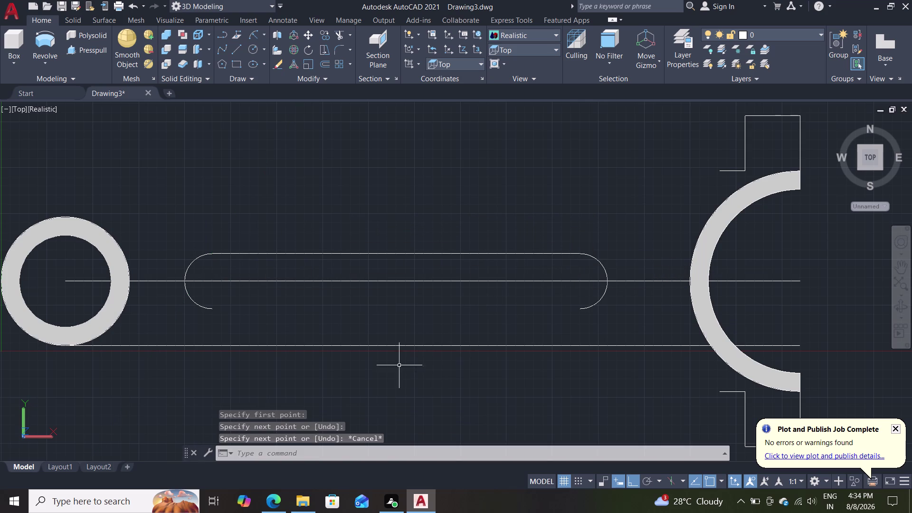
key(l)
key(Return)
click(211, 304)
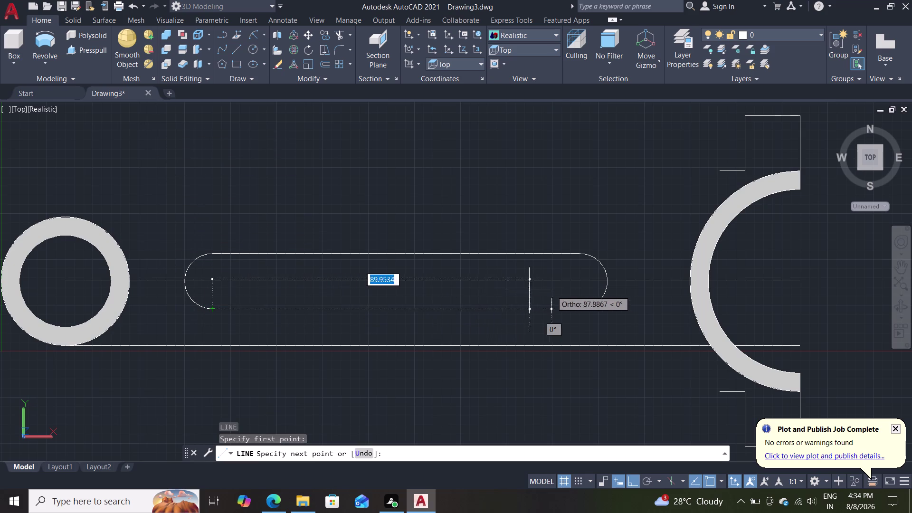
click(582, 312)
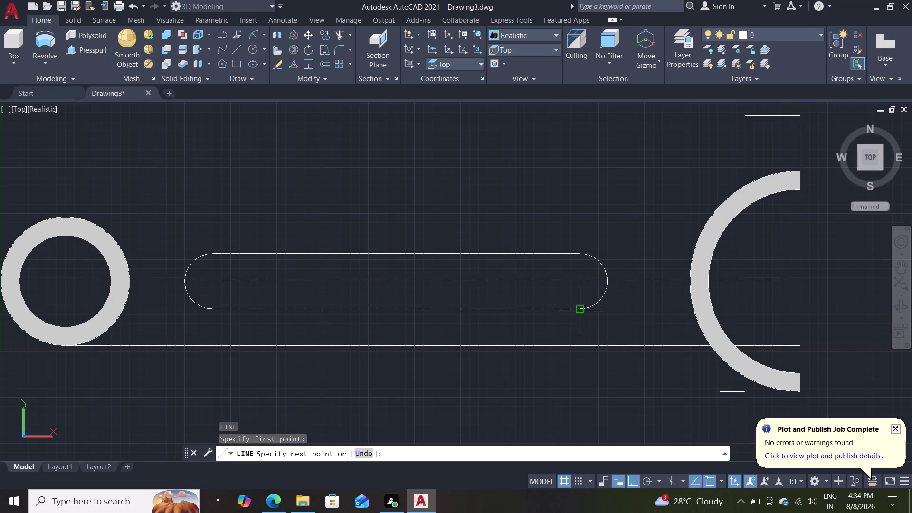
key(Escape)
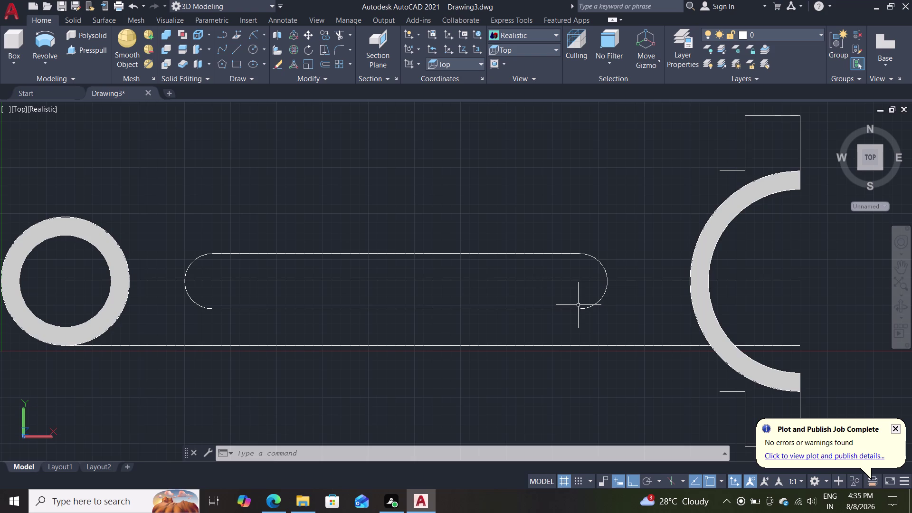
Erase the overlapping centre line pieces, including the segment running through the slot.
click(520, 283)
click(525, 282)
click(525, 282)
click(525, 282)
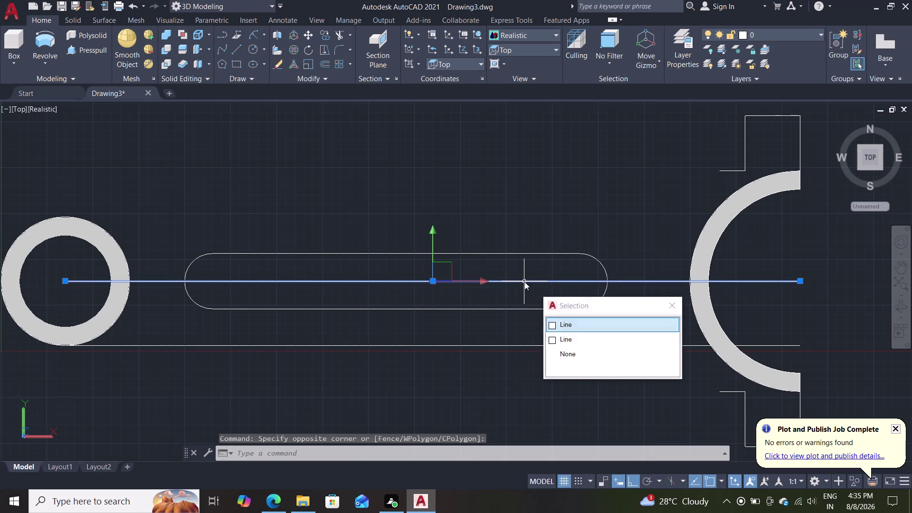
key(Delete)
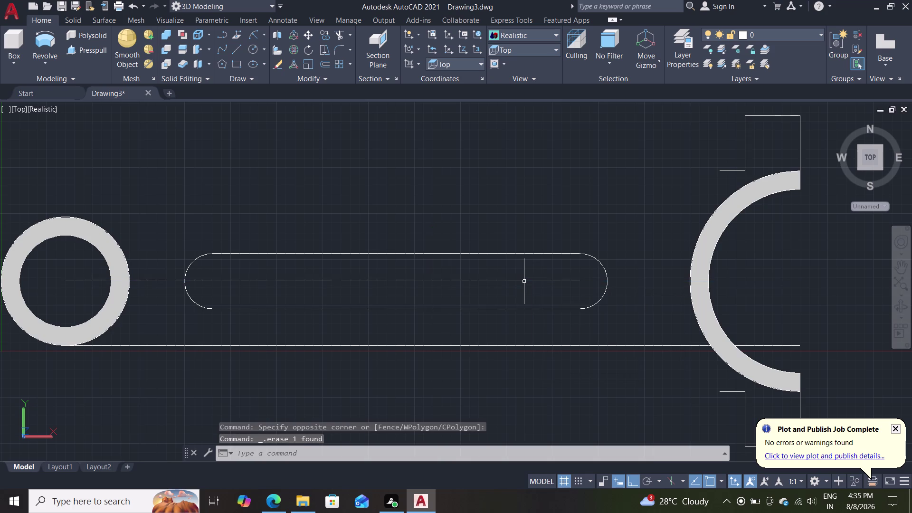
click(524, 282)
key(Delete)
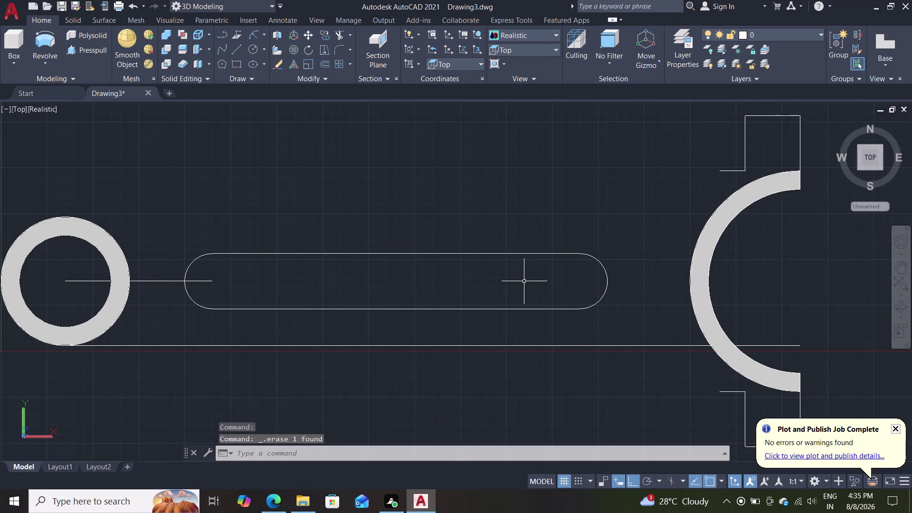
click(159, 281)
key(Delete)
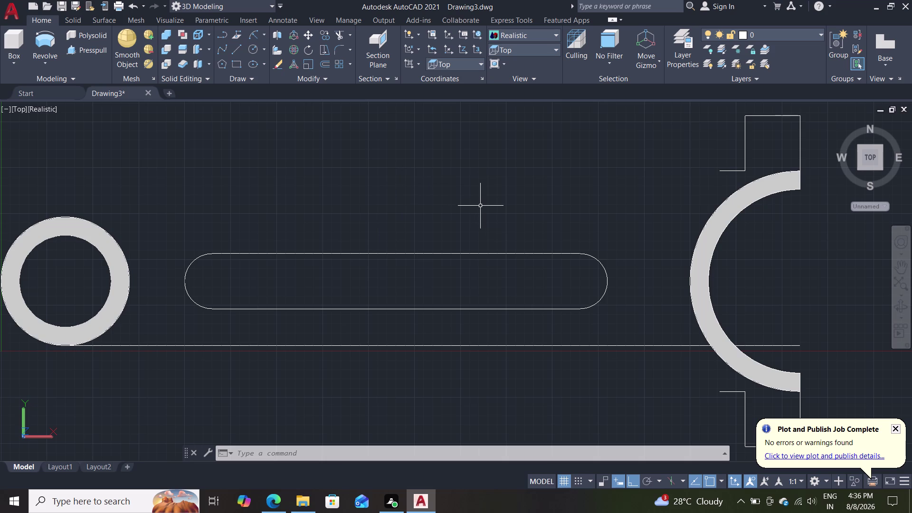
Start a new line with the L alias.
key(l)
key(Return)
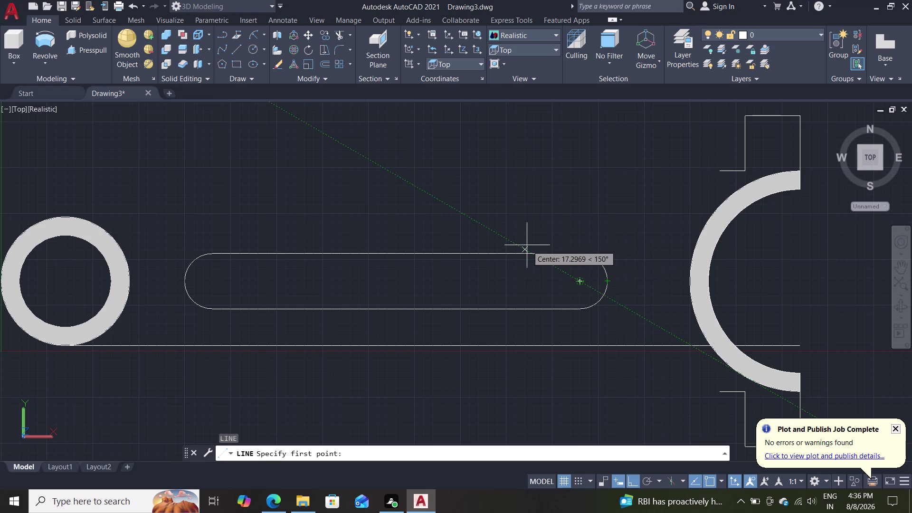
Draw a 5-unit line from the right arc's centre, then erase it as misplaced.
right_drag(508, 265, 545, 155)
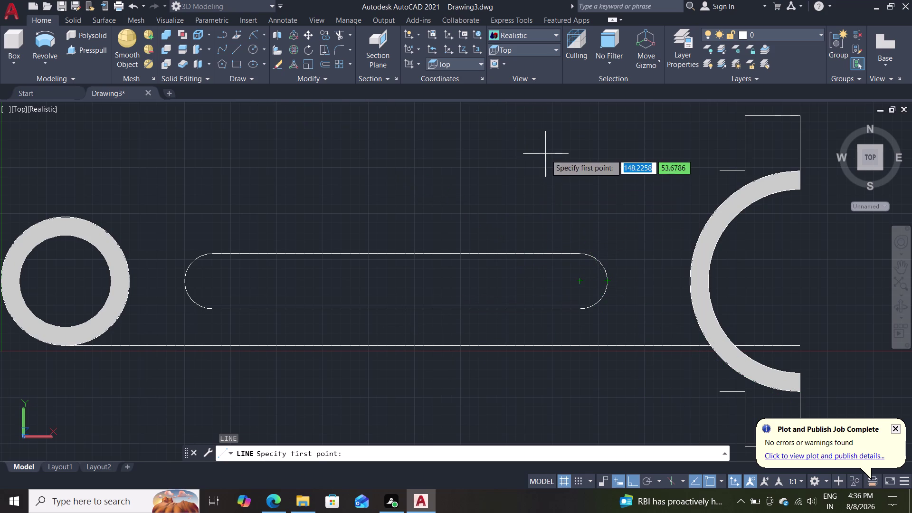
right_drag(546, 154, 551, 188)
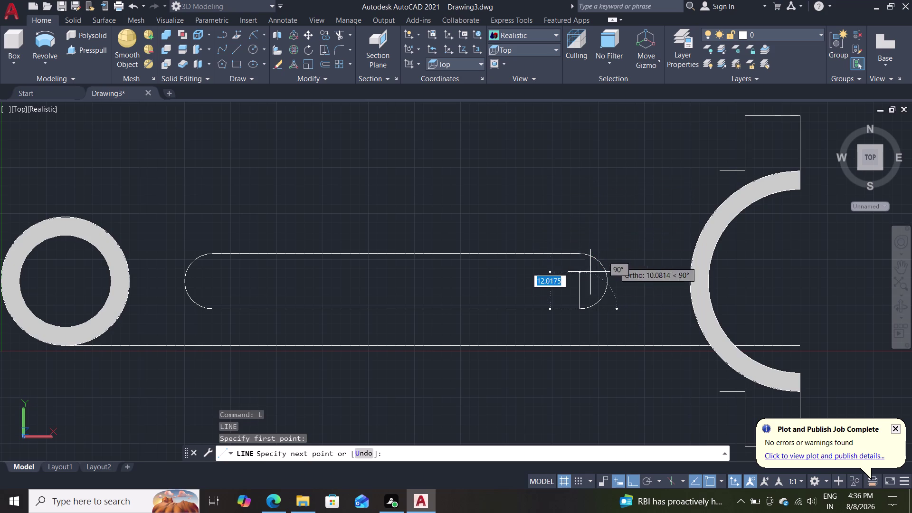
key(Escape)
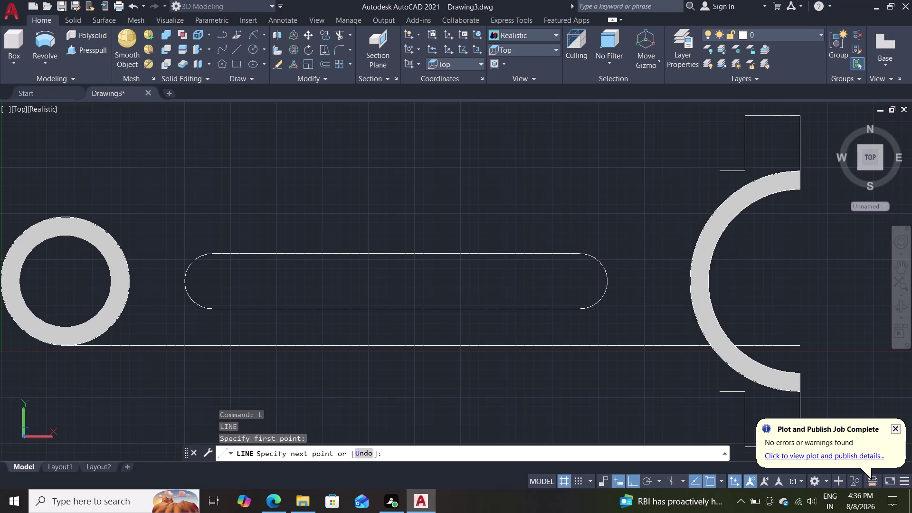
key(l)
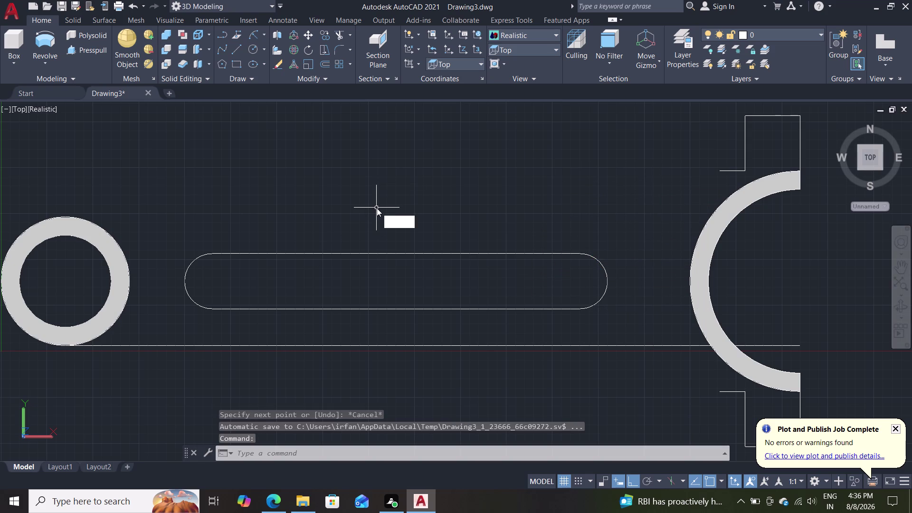
key(Return)
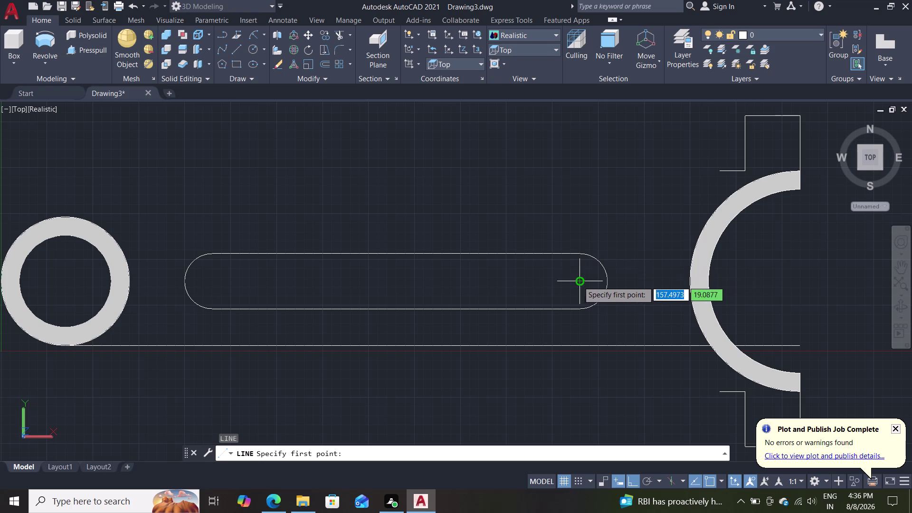
click(577, 282)
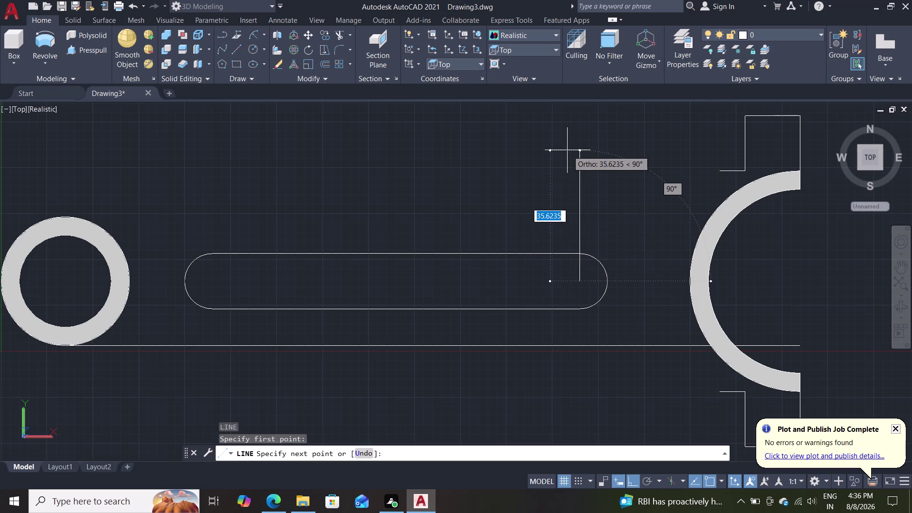
key(5)
key(Return)
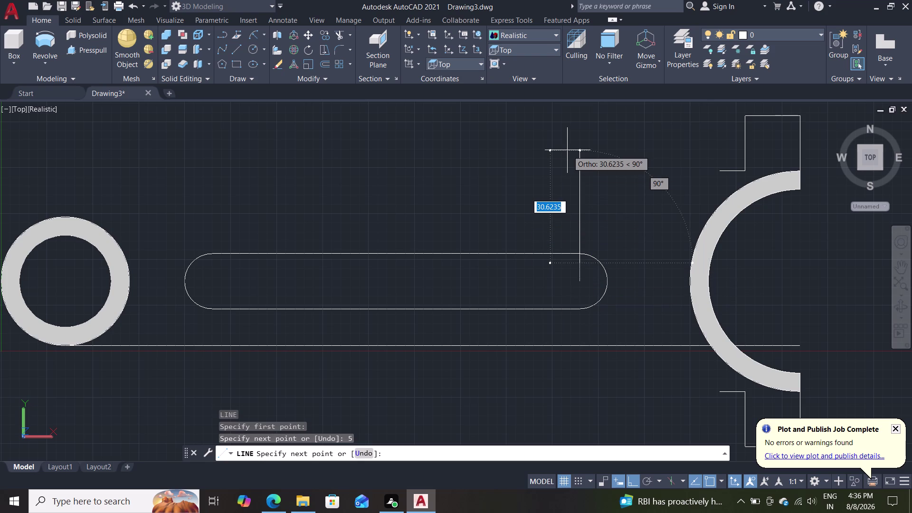
key(Escape)
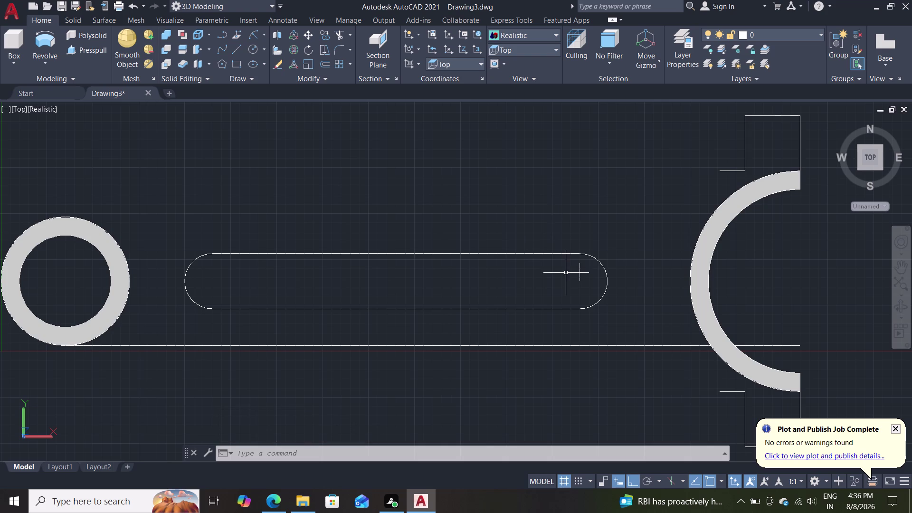
click(580, 267)
key(Delete)
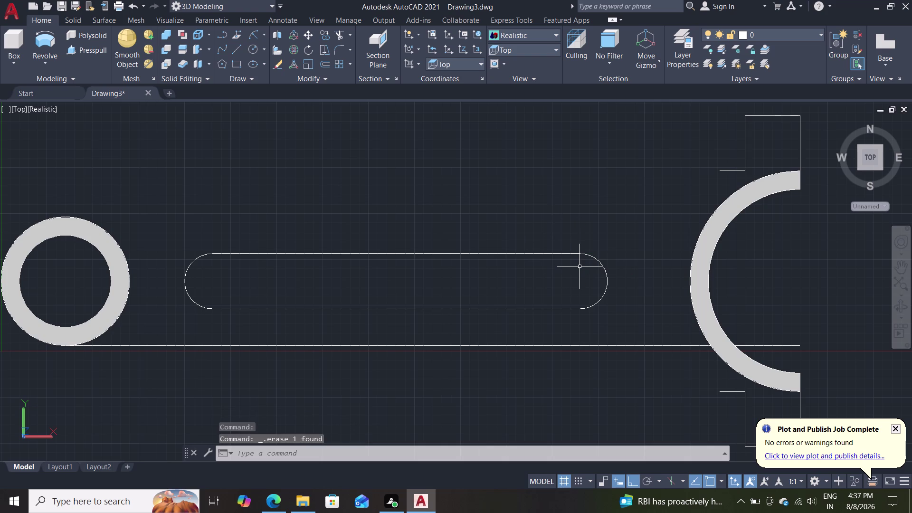
Draw 5-unit vertical lines up from the slot's top right end and down from its bottom right end.
key(l)
key(Return)
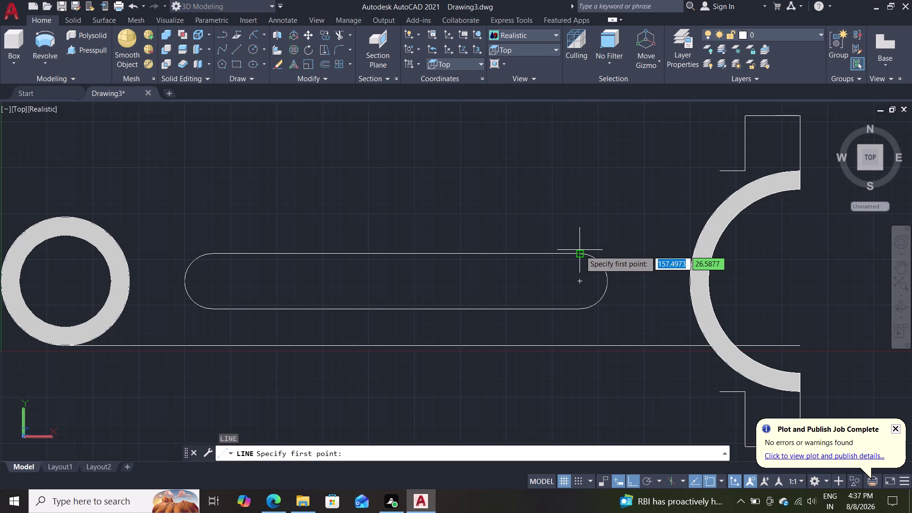
click(580, 251)
key(5)
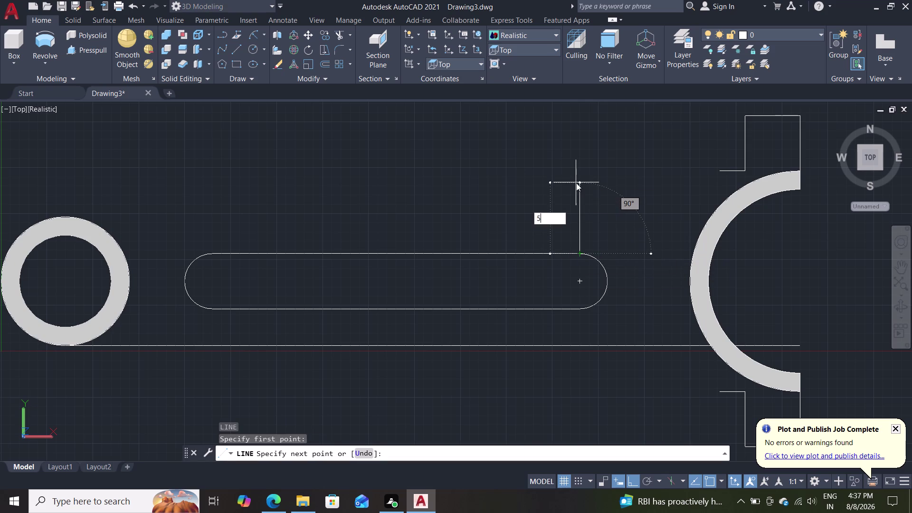
key(Return)
key(Escape)
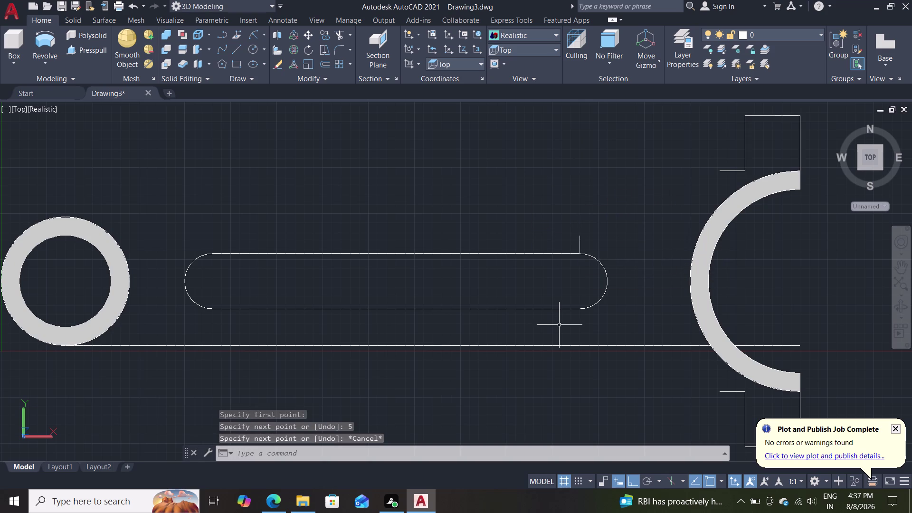
key(l)
key(Return)
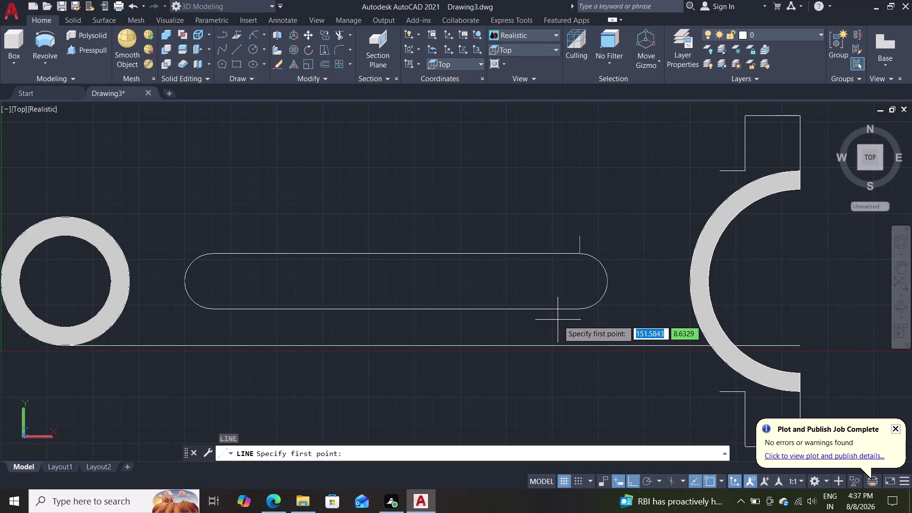
click(578, 310)
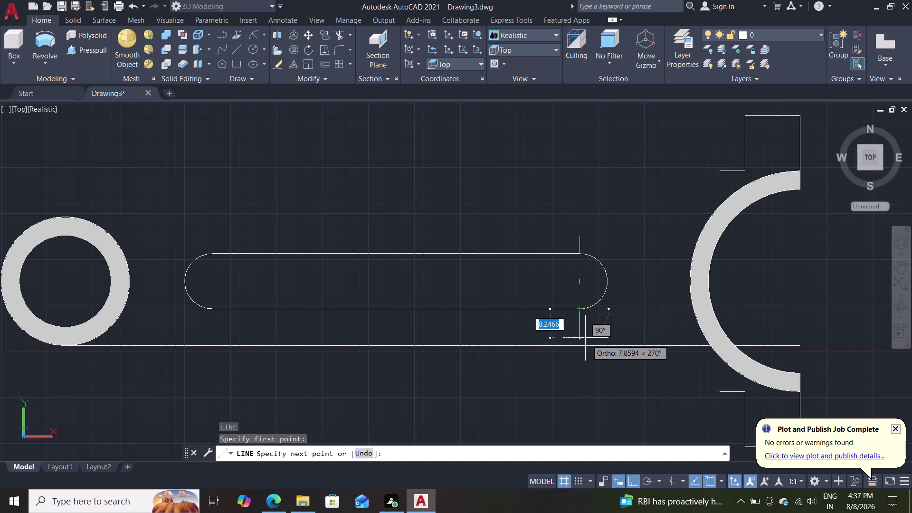
key(5)
key(Return)
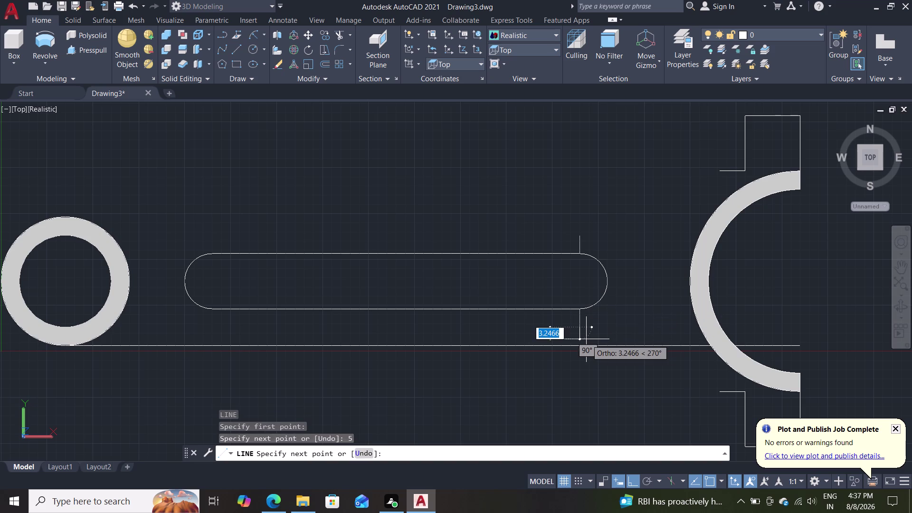
key(Escape)
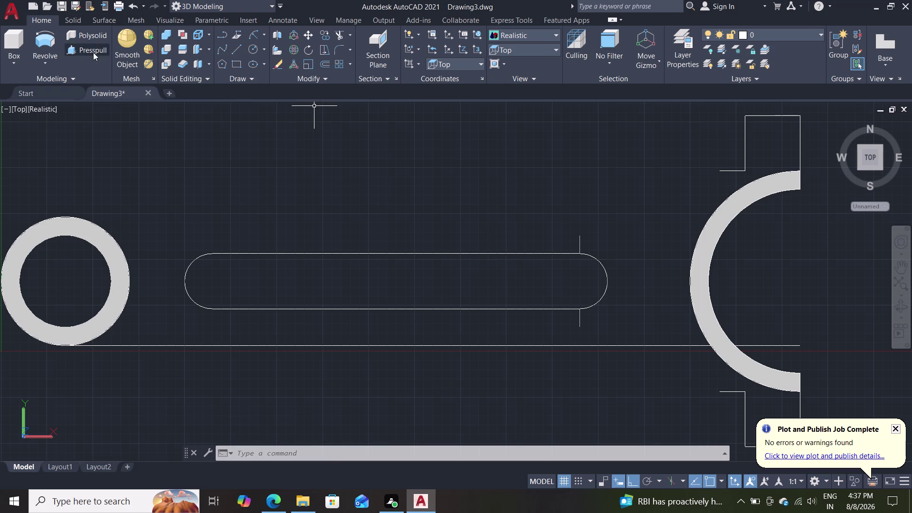
Draw a radius-30 arc from the upper short line's tip to the upper flange corner.
click(265, 31)
click(284, 200)
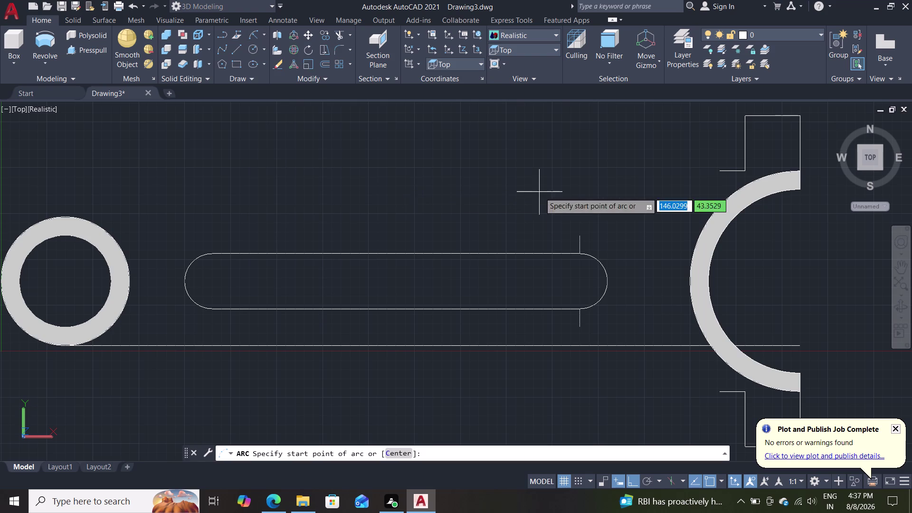
click(719, 173)
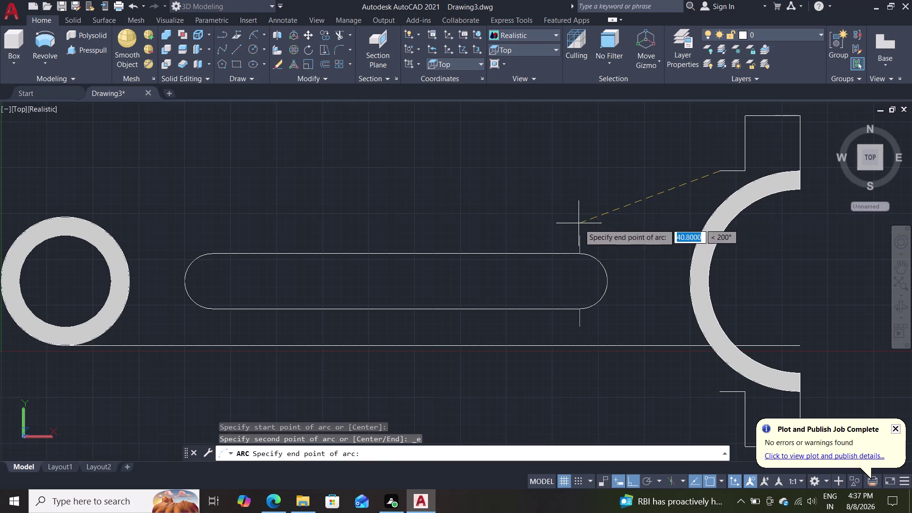
click(583, 235)
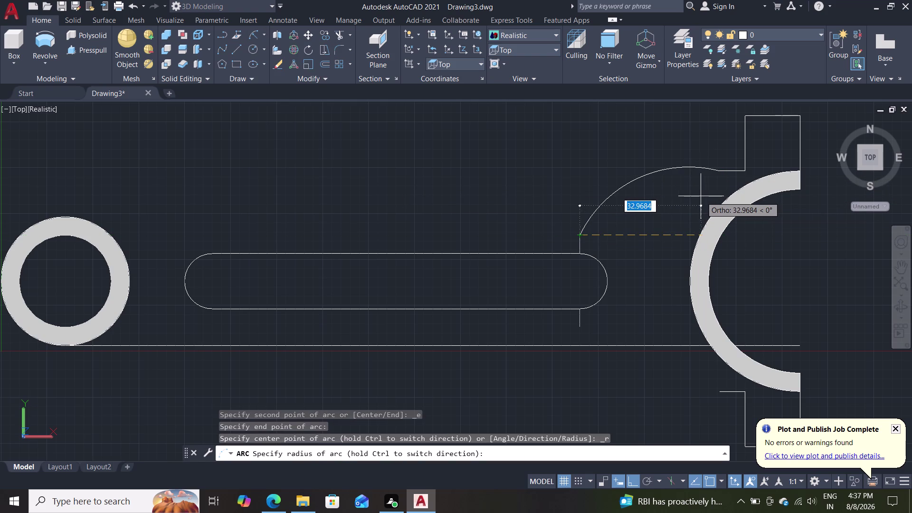
key(Escape)
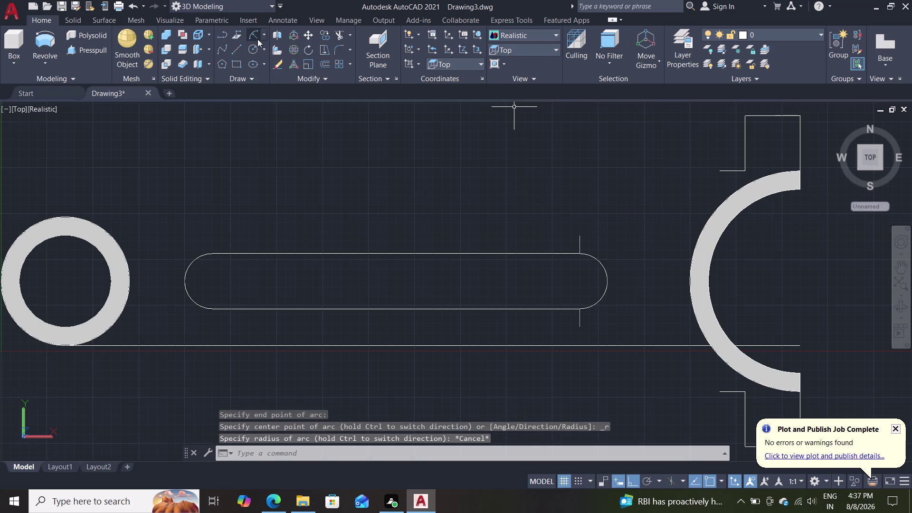
click(256, 36)
double_click(581, 231)
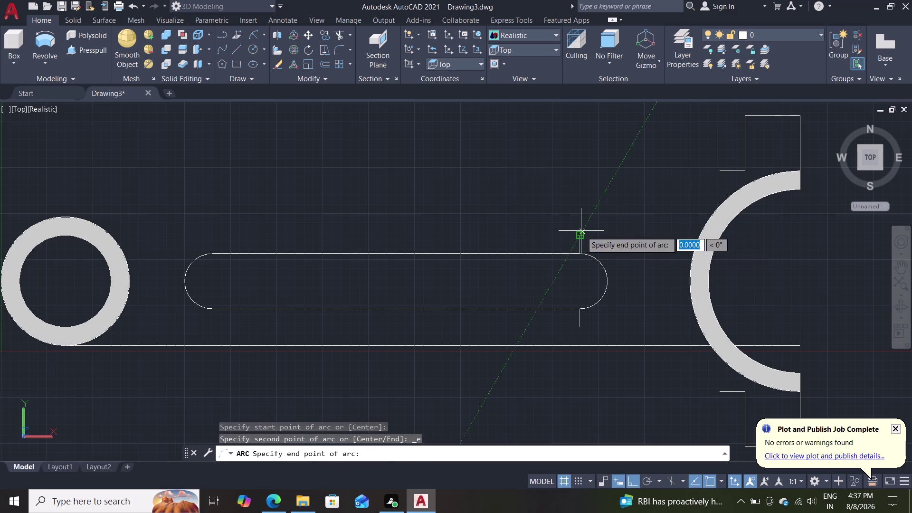
click(721, 174)
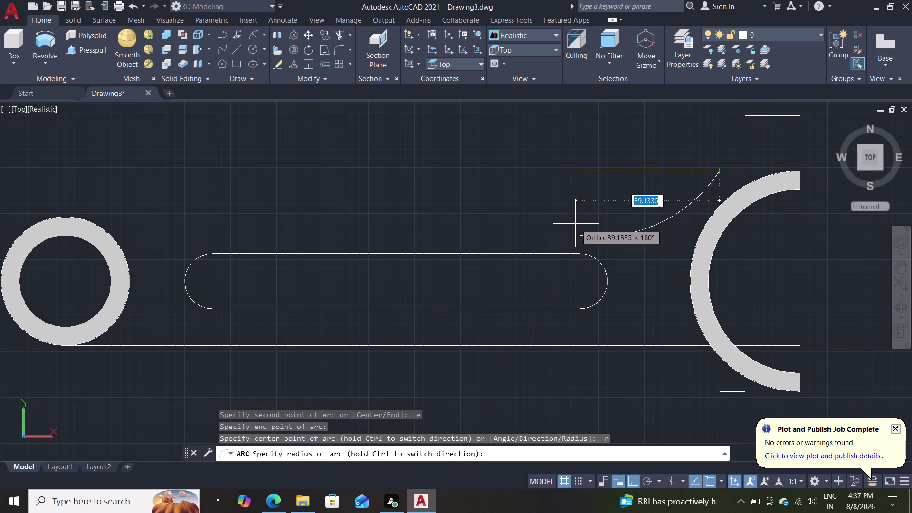
text(30)
key(Return)
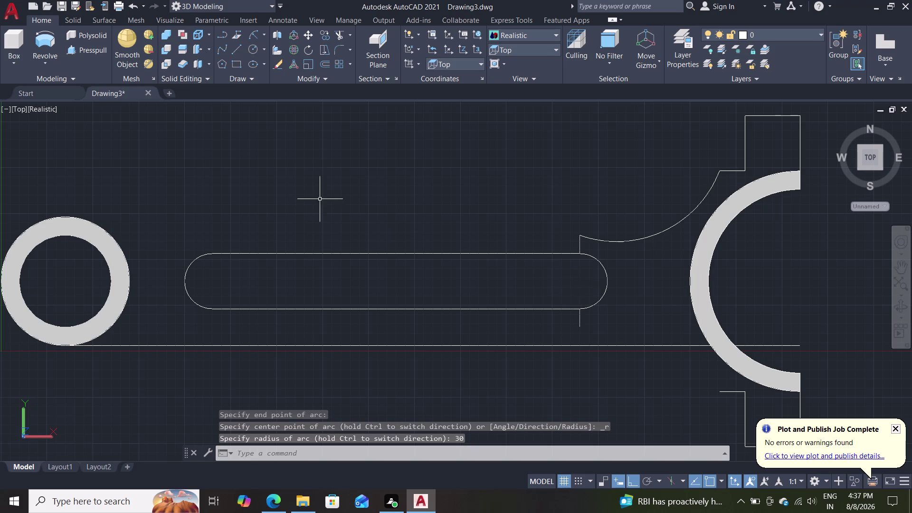
Begin a second arc from the lower short line toward the lower flange.
click(252, 38)
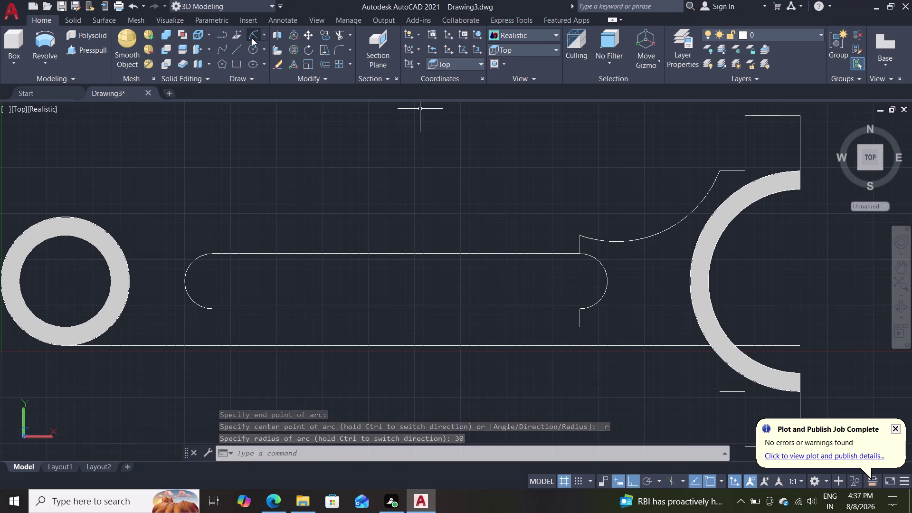
click(724, 392)
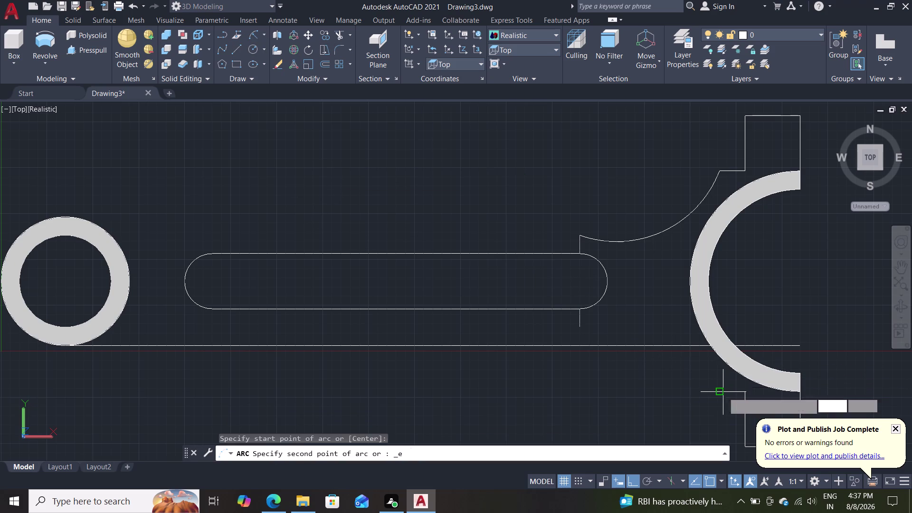
double_click(578, 330)
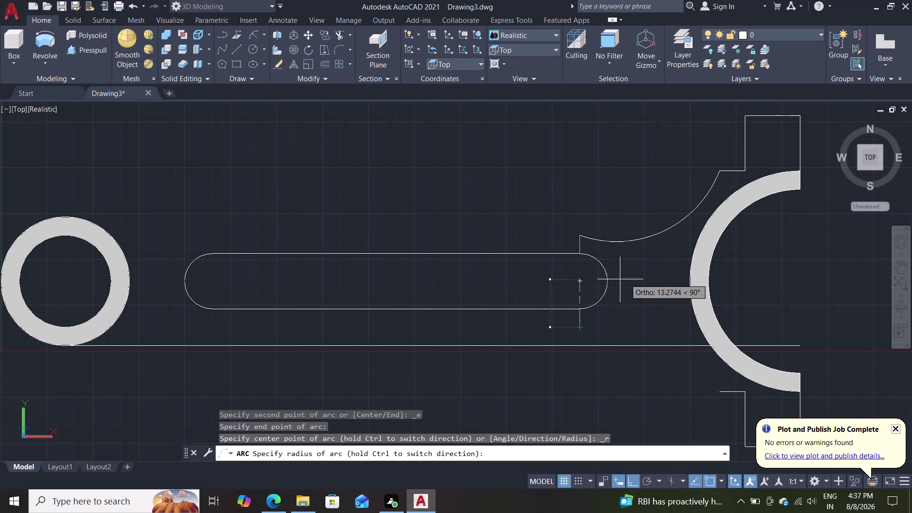